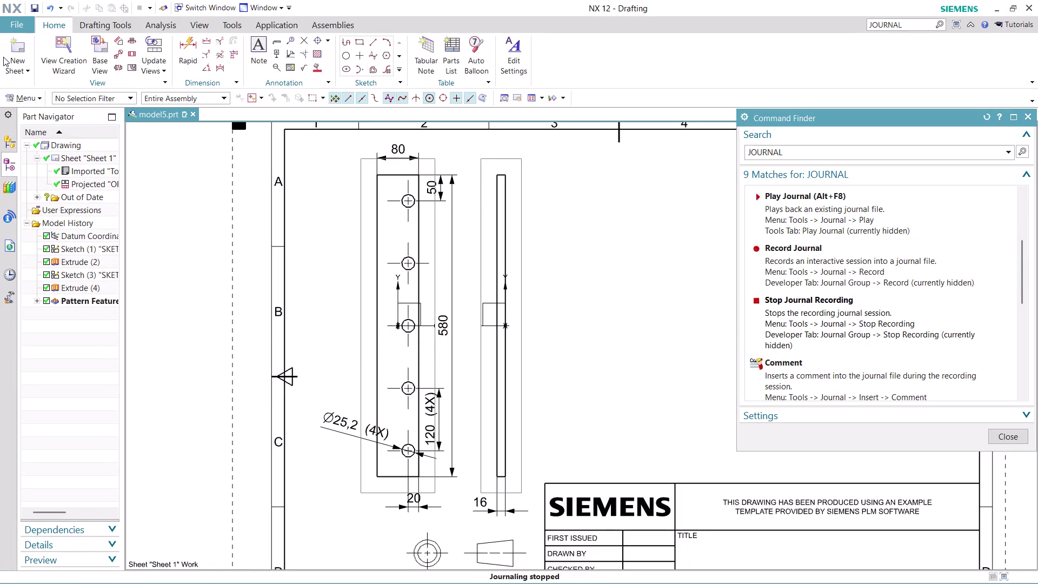
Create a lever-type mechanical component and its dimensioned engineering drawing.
Close the modified model5.prt part, confirming the Close File prompt.
click(194, 115)
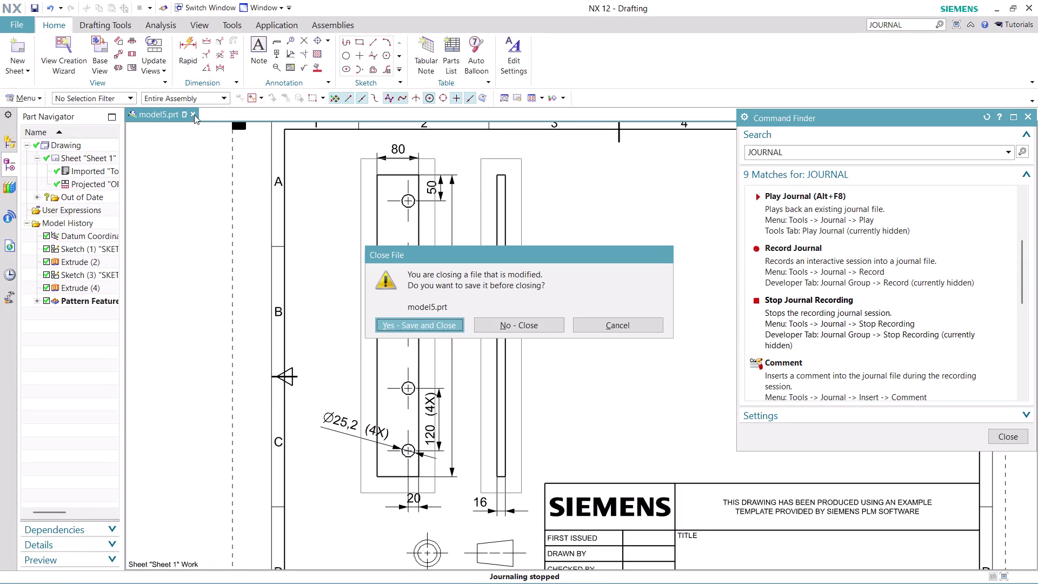
click(530, 325)
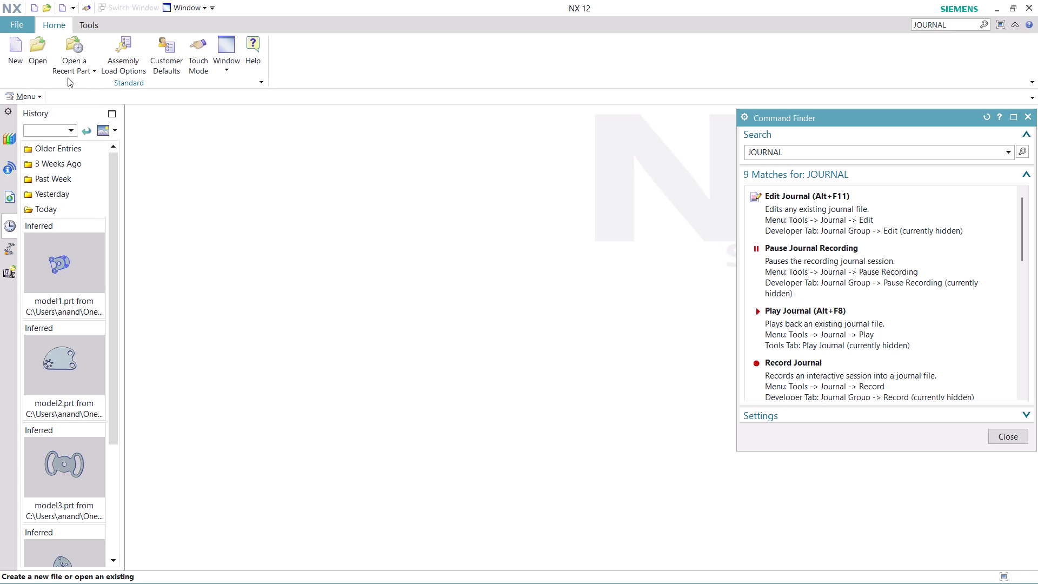
Create a new blank part from the Model template.
click(15, 49)
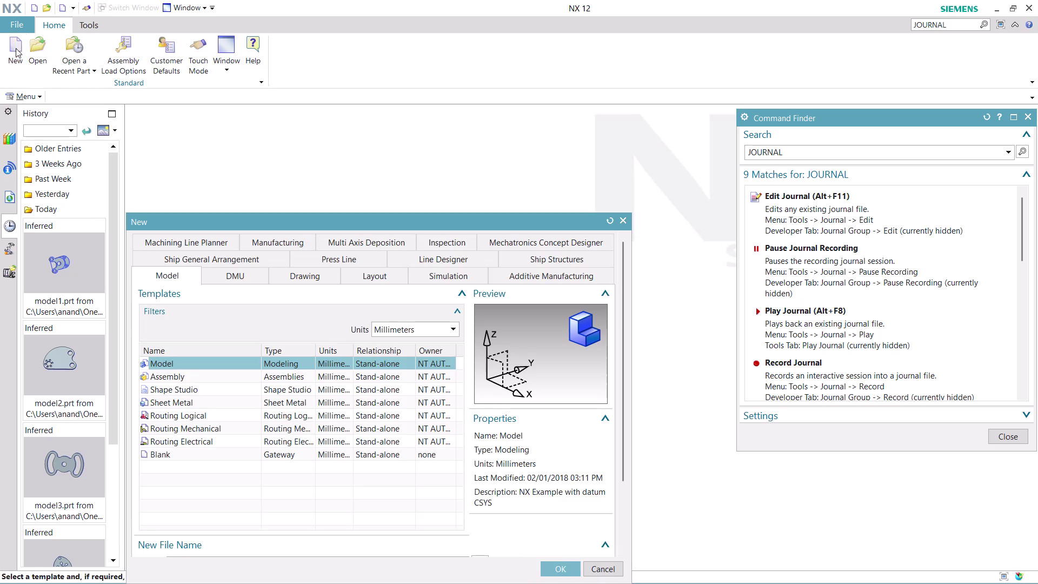
click(560, 564)
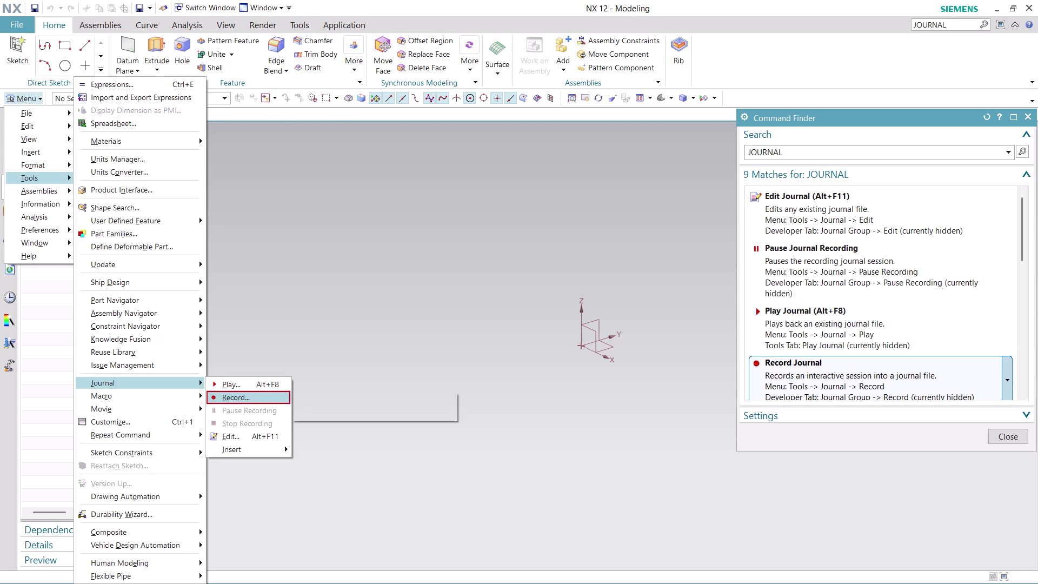
Record the session to a journal named 'MODEL 6' and close Command Finder.
scroll(down, 3)
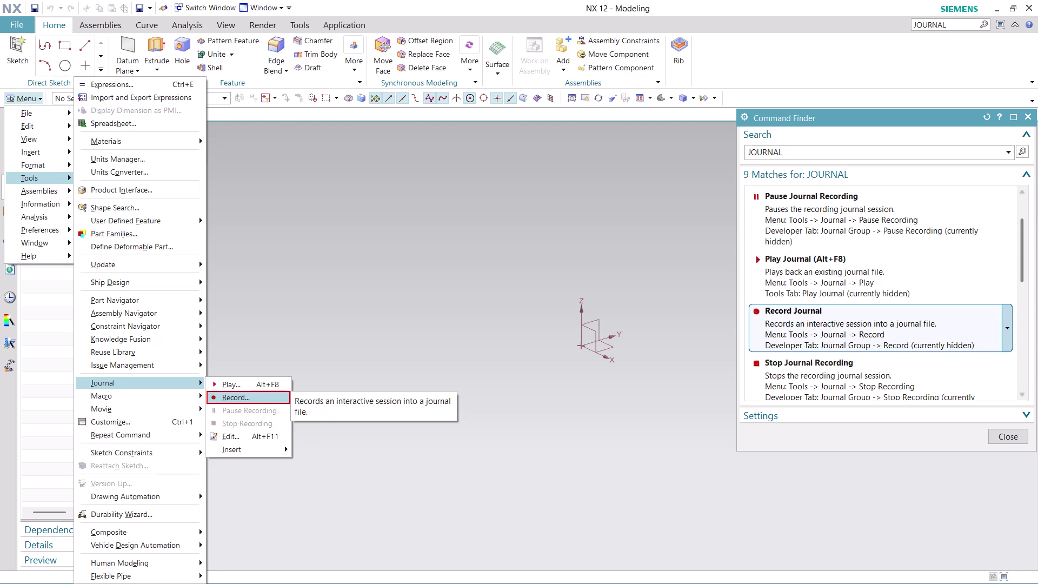
click(889, 331)
click(585, 346)
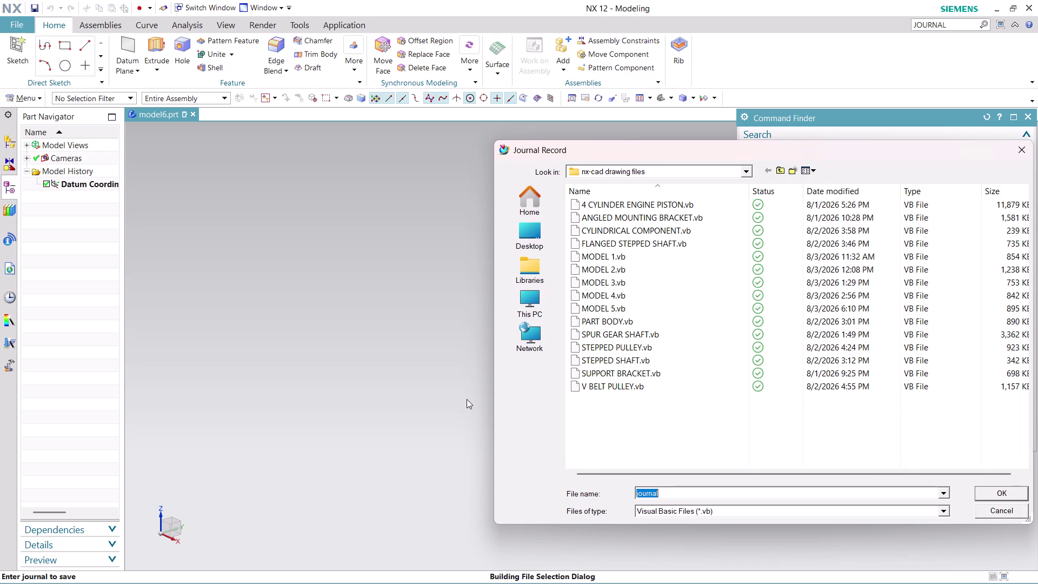
text(MODEL)
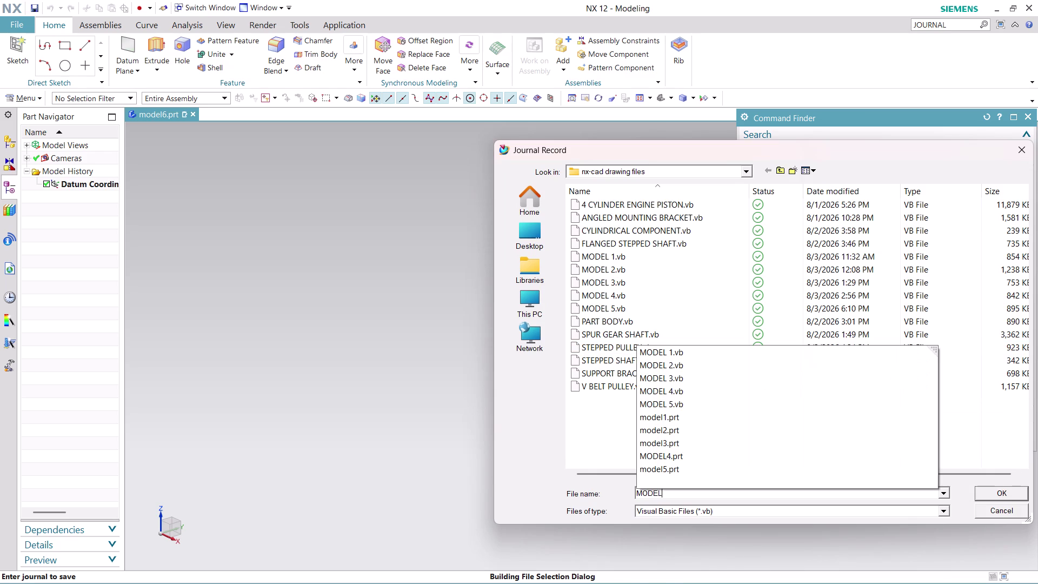
key(space)
key(6)
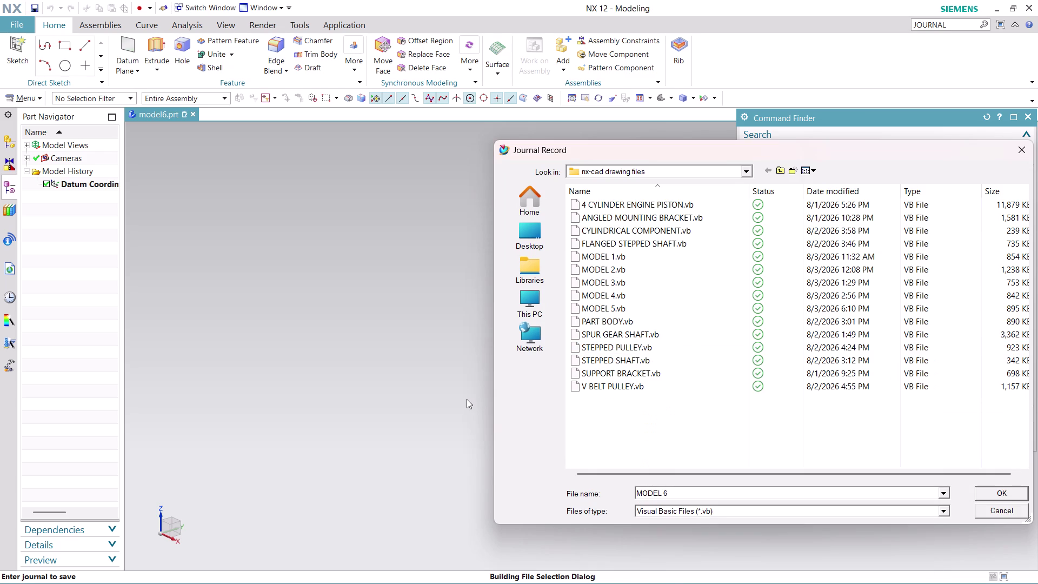
click(998, 489)
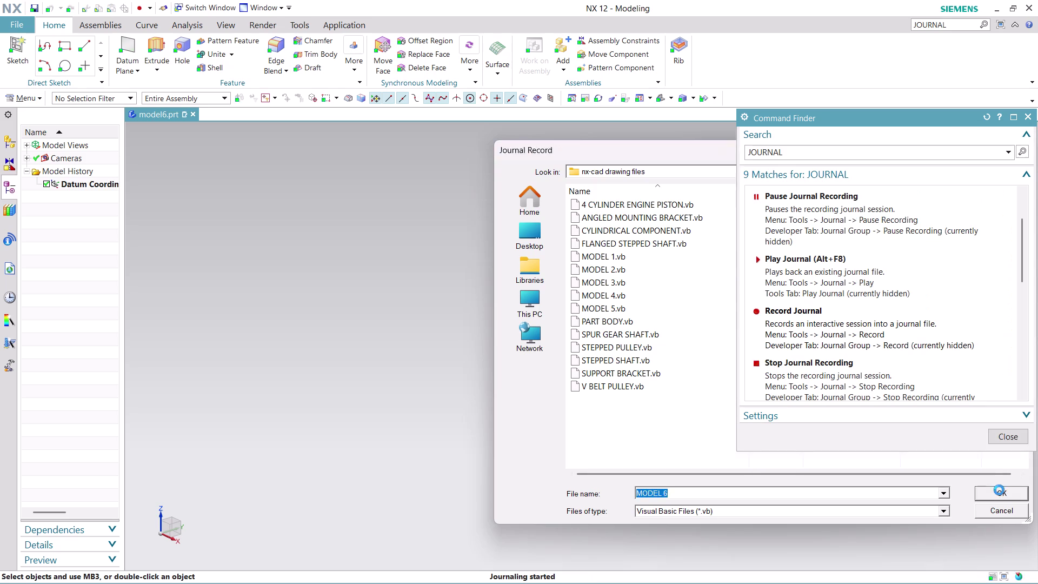
click(997, 433)
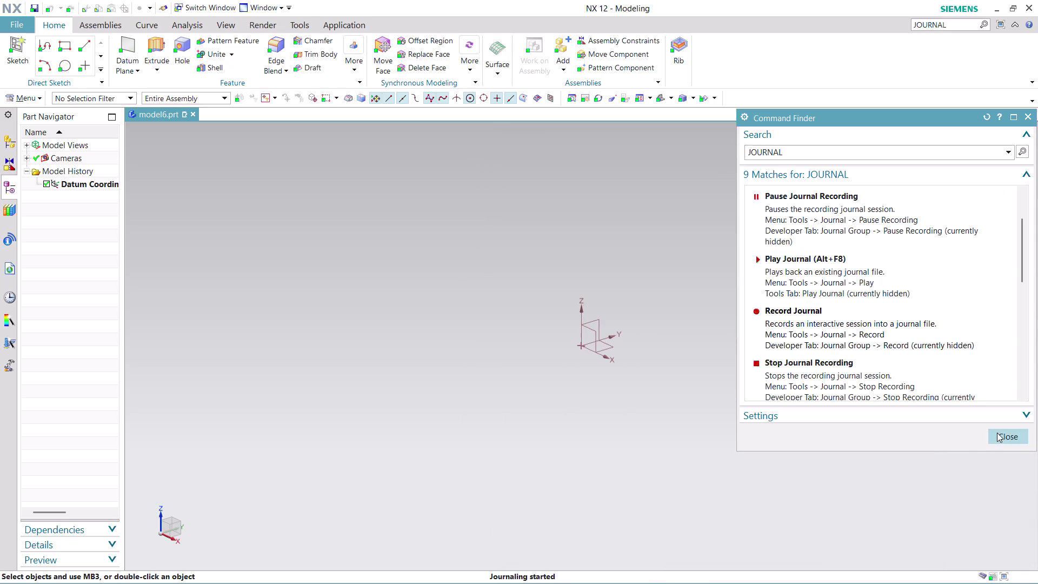
click(21, 98)
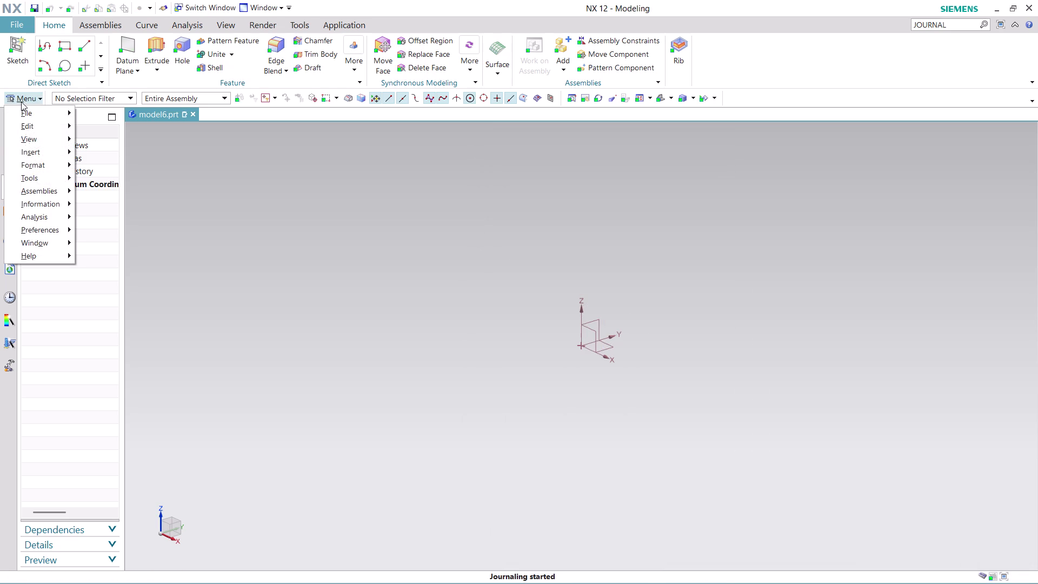
Place a sketch on the horizontal XY datum plane, Y-axis oriented, origin at 0, 0, 0.
click(127, 169)
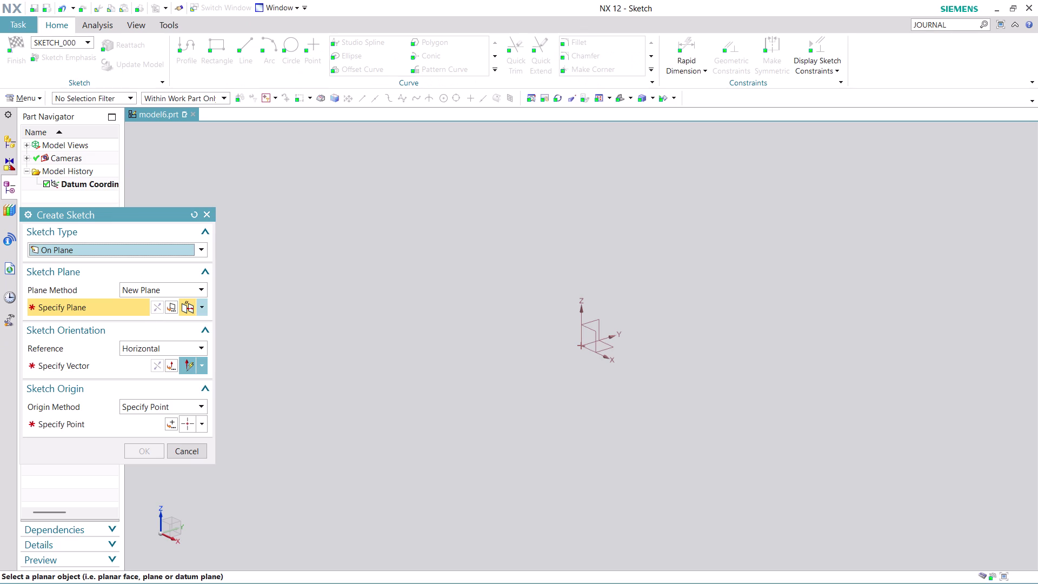
click(615, 347)
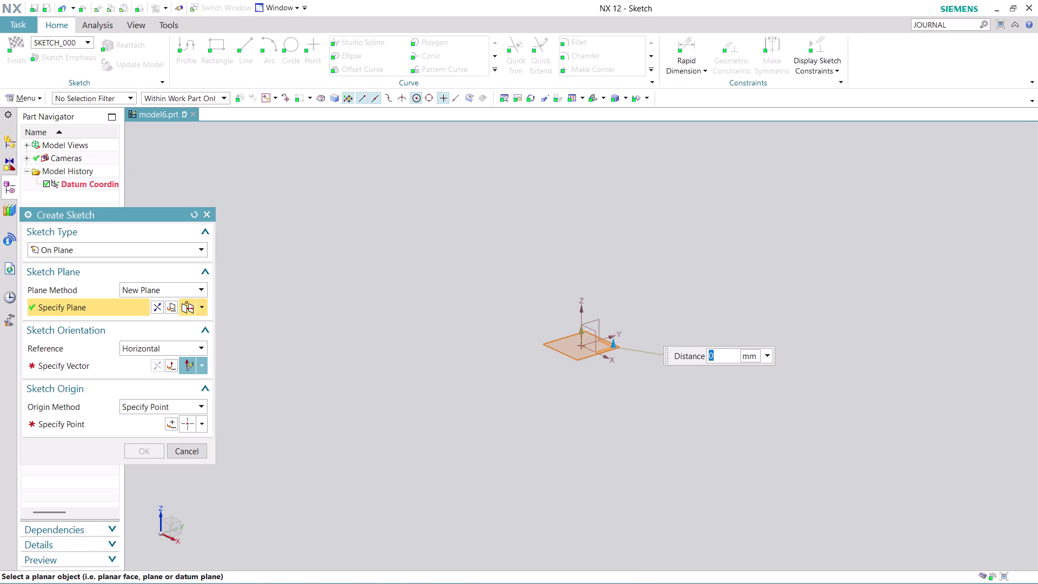
click(116, 371)
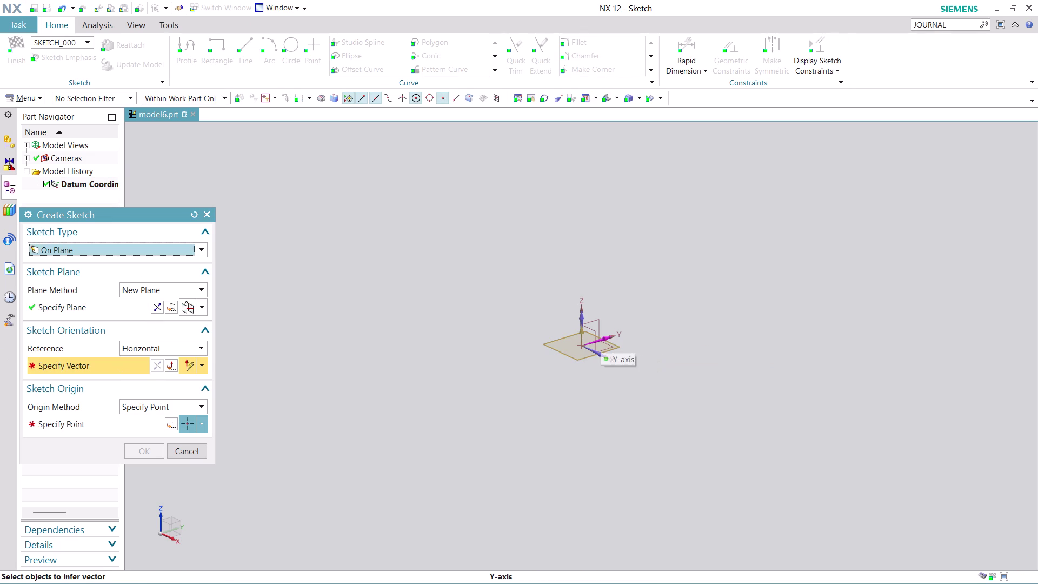
click(601, 338)
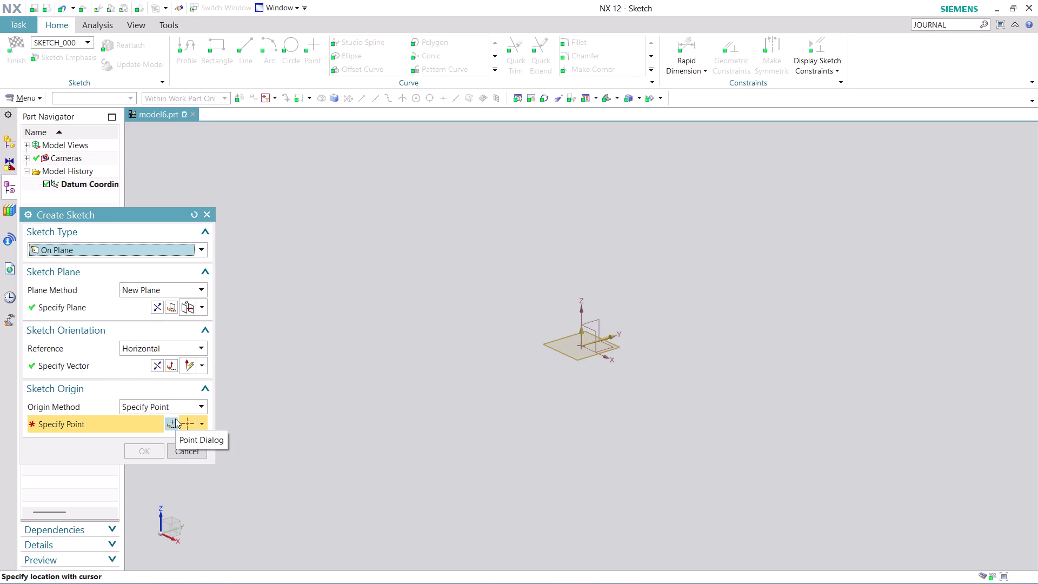
click(172, 423)
click(147, 436)
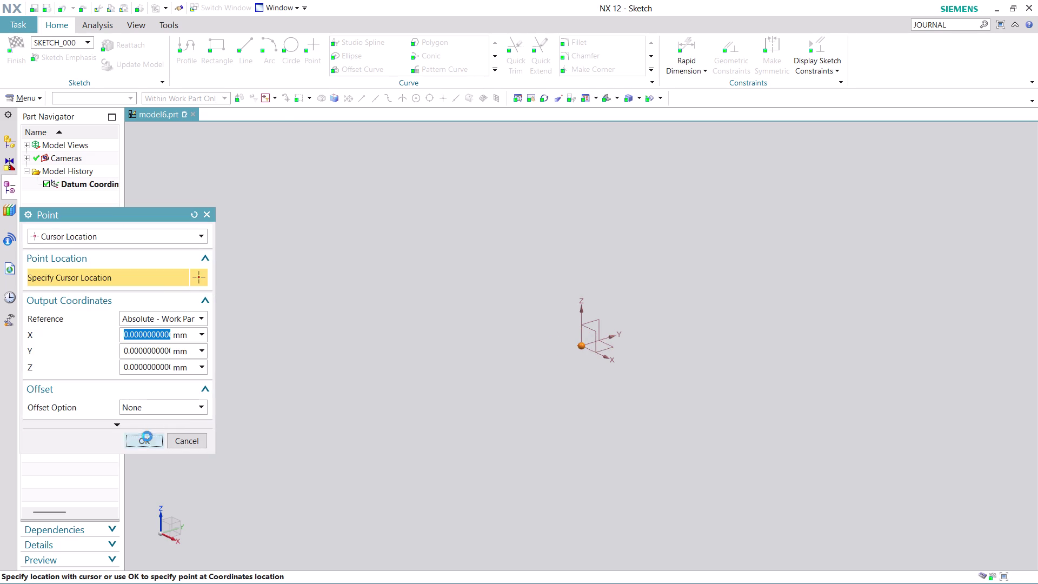
click(146, 449)
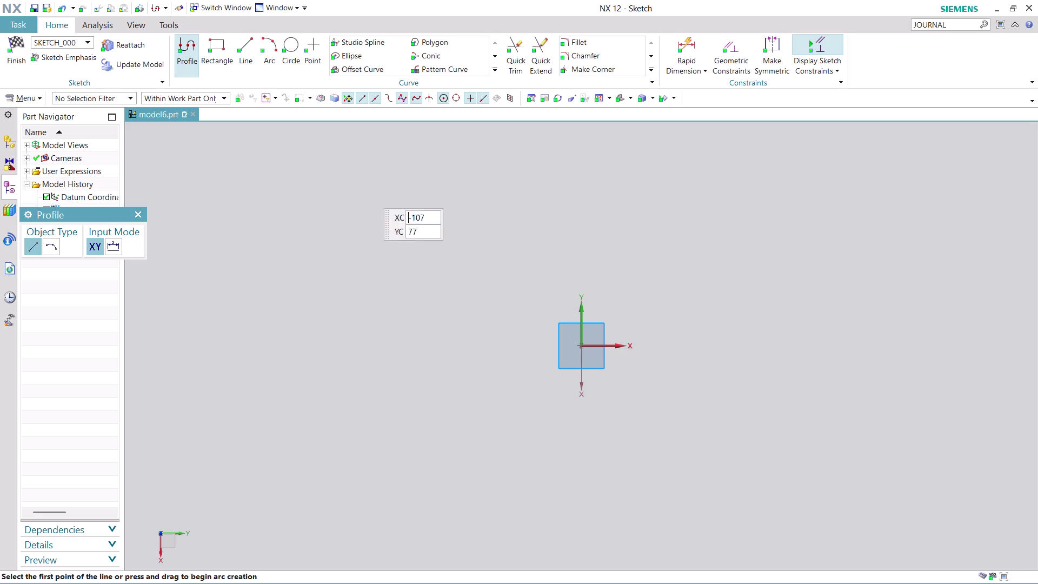
Draw a 60 mm diameter circle centred on the sketch origin.
click(292, 46)
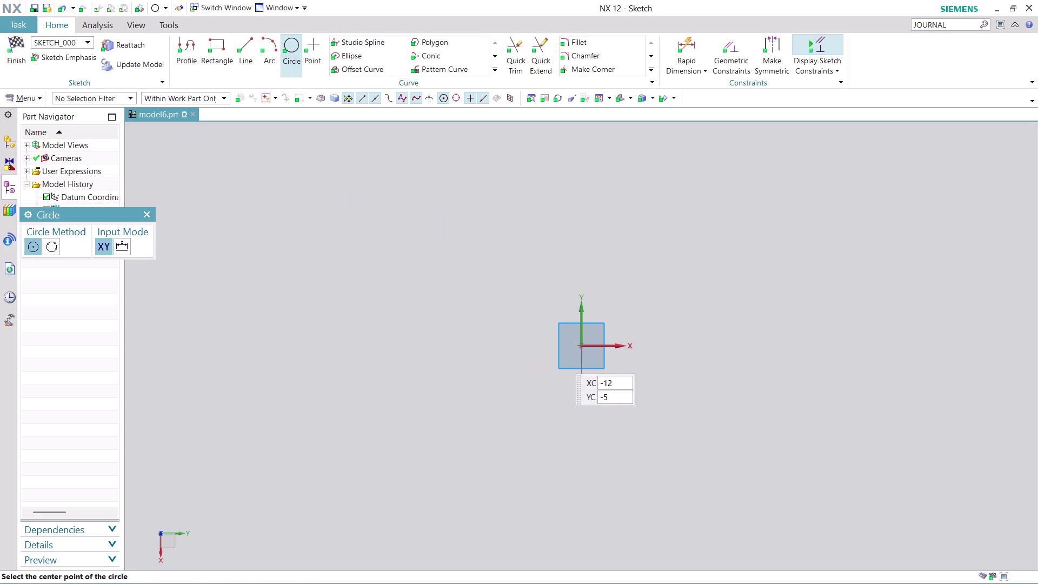
click(581, 344)
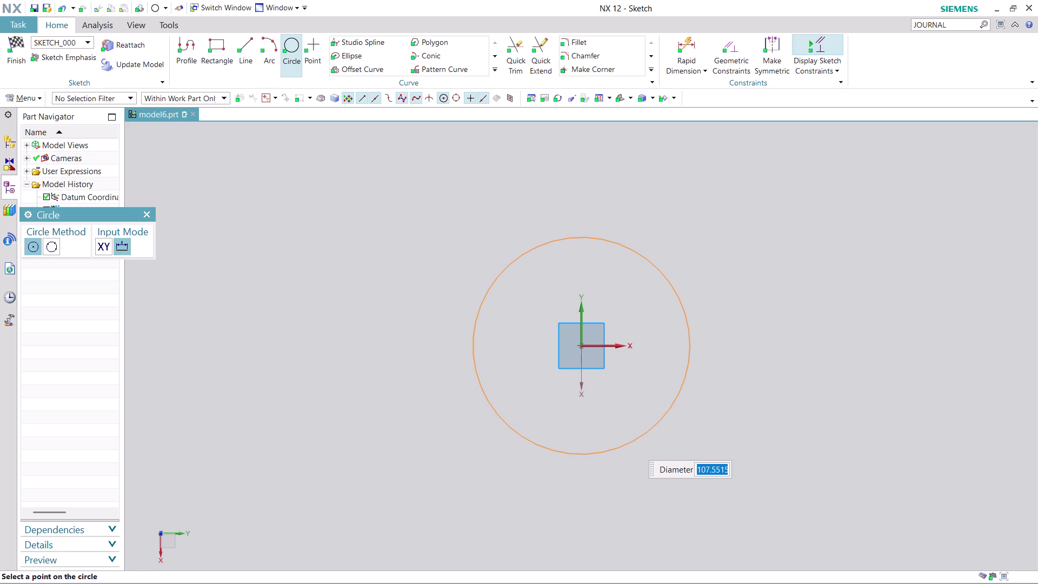
text(60)
key(Return)
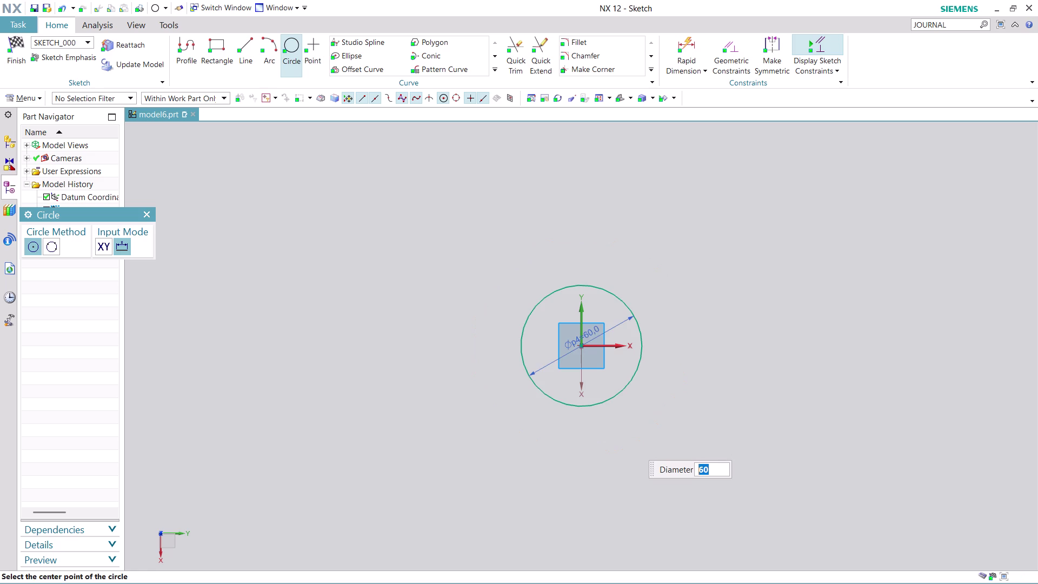
Add a concentric 30 mm diameter circle at the origin.
scroll(up, 3)
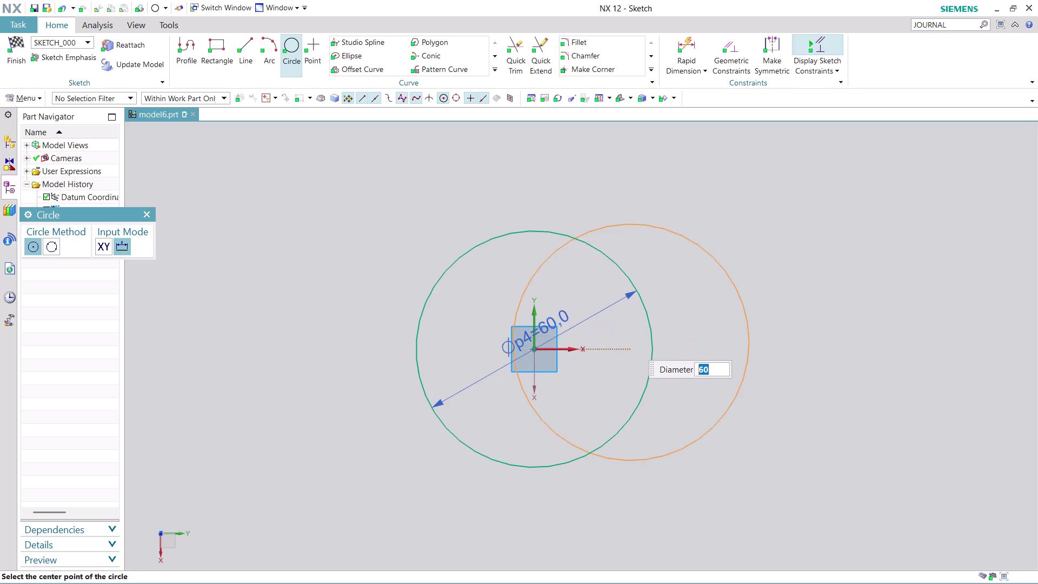
text(3)
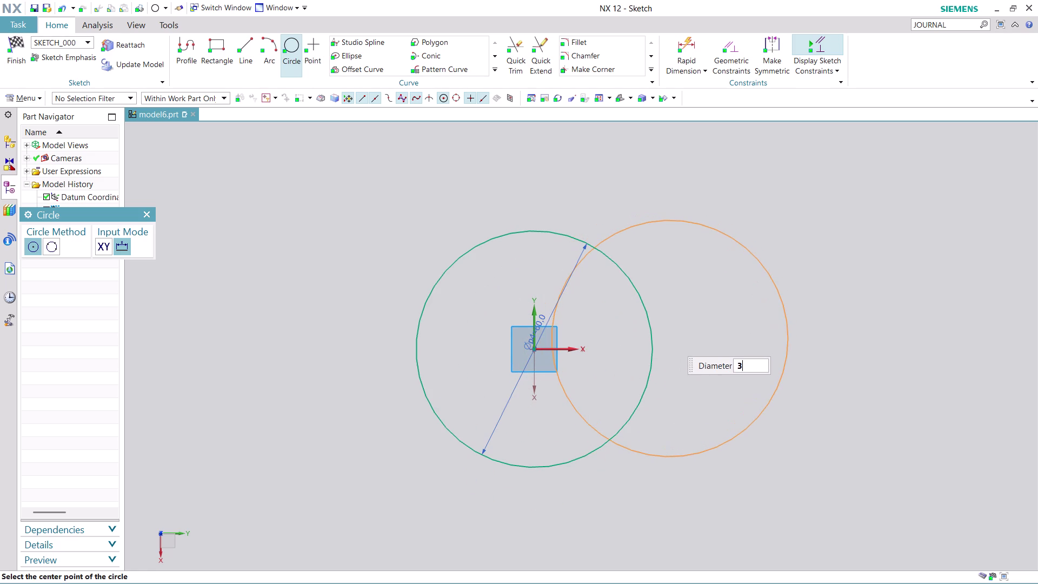
text(0)
key(Return)
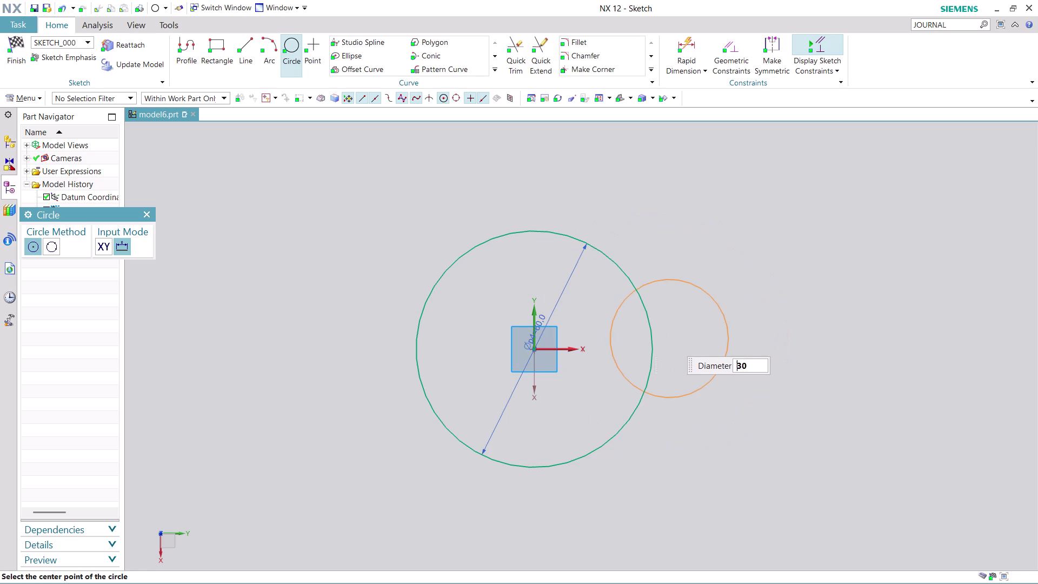
click(534, 350)
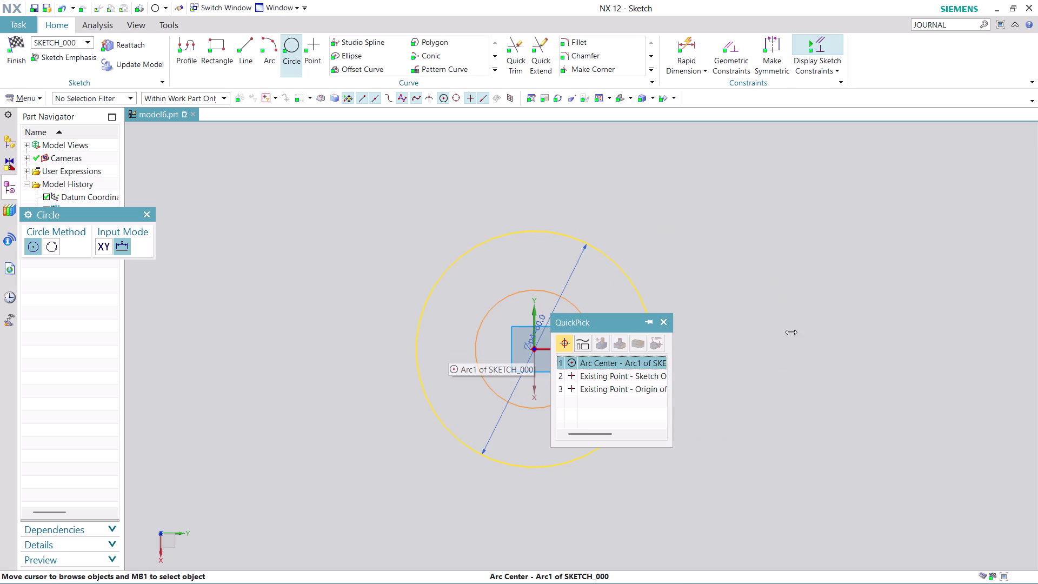
click(618, 361)
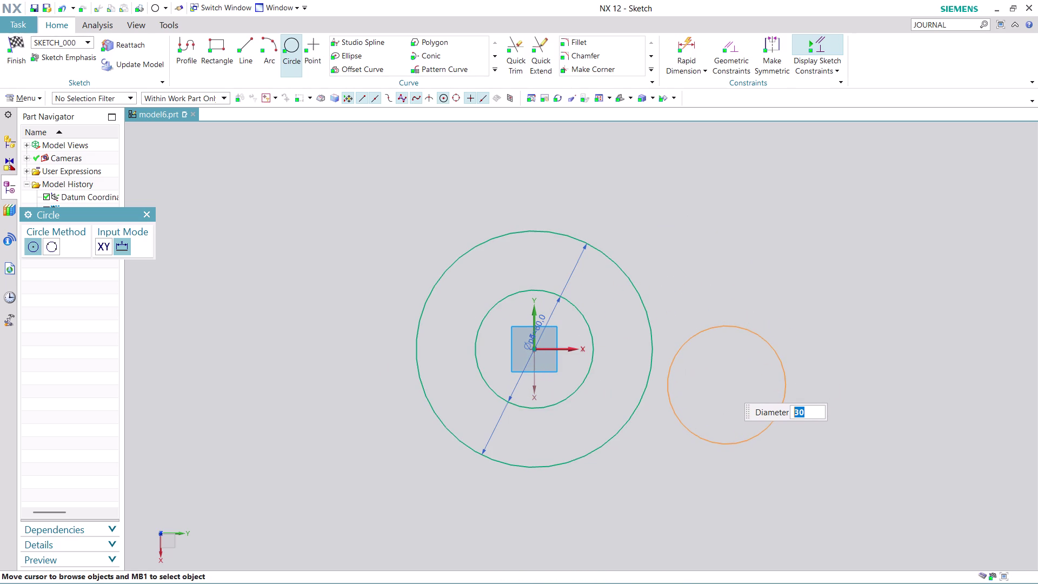
Exit the circle tool and finish the sketch.
key(grave)
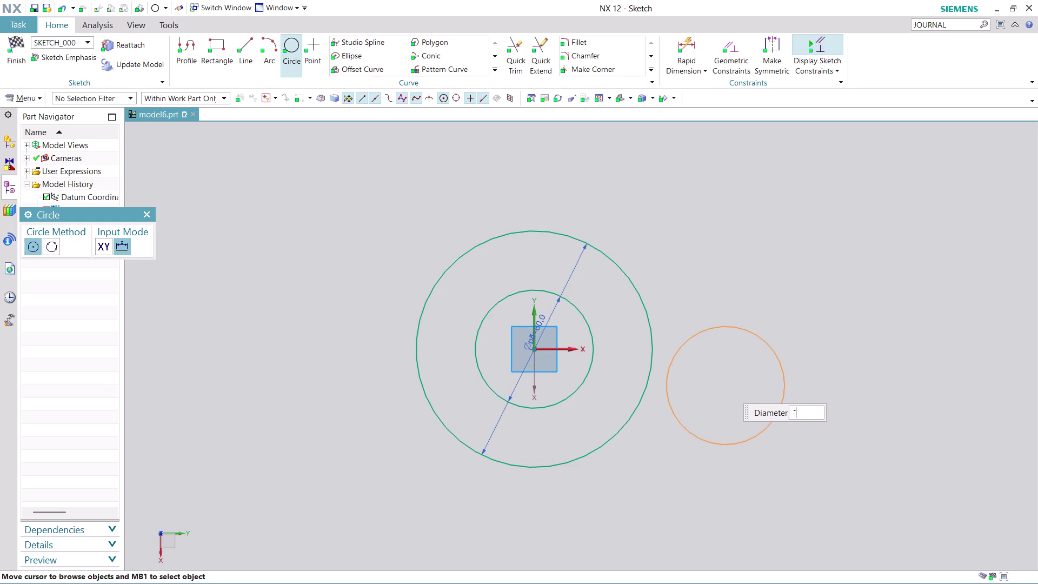
key(Escape)
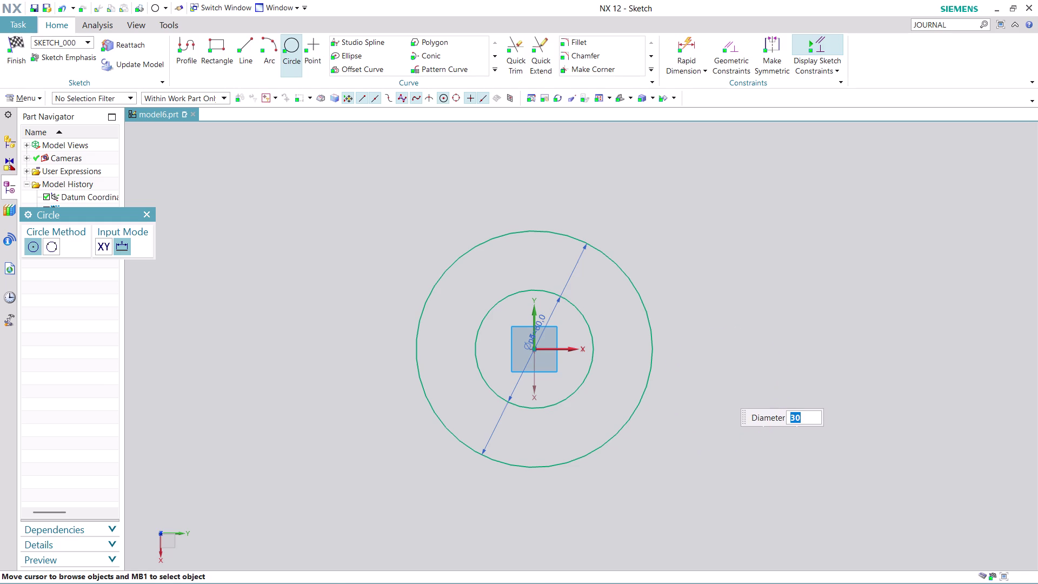
key(Escape)
key(Escape)
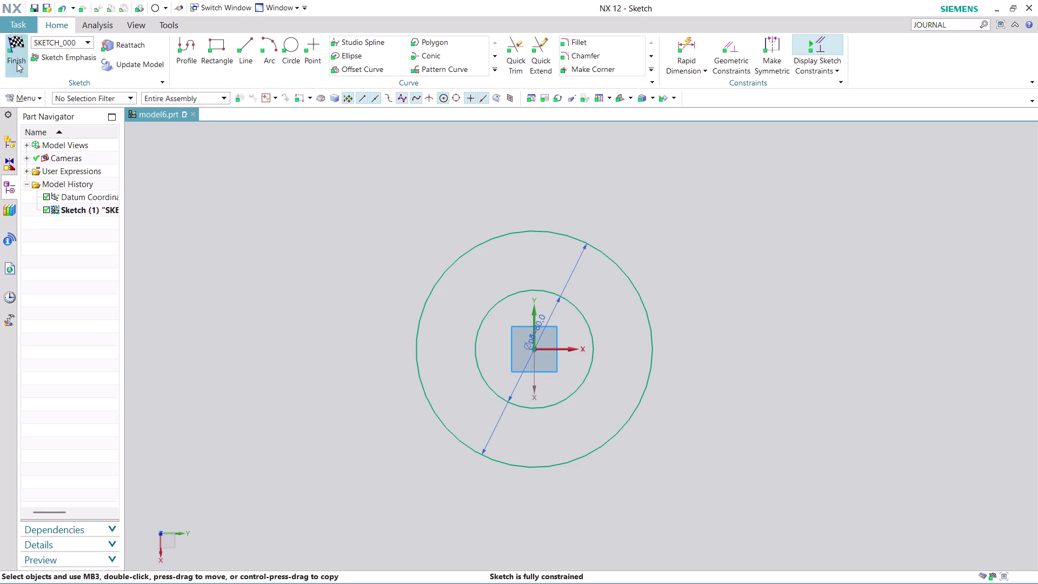
click(21, 55)
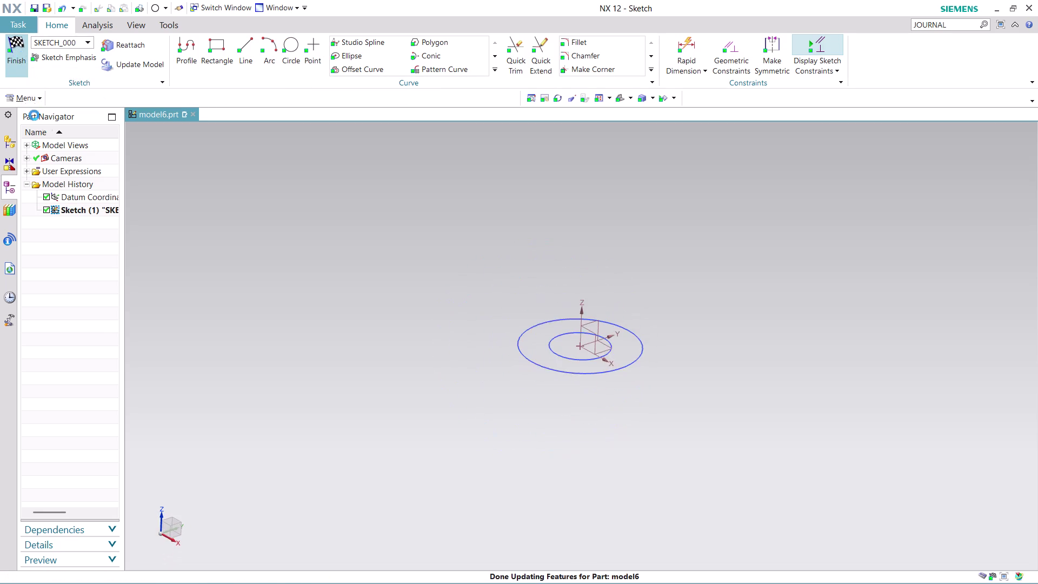
Extrude both circles with a symmetric 50 mm value and apply.
click(159, 37)
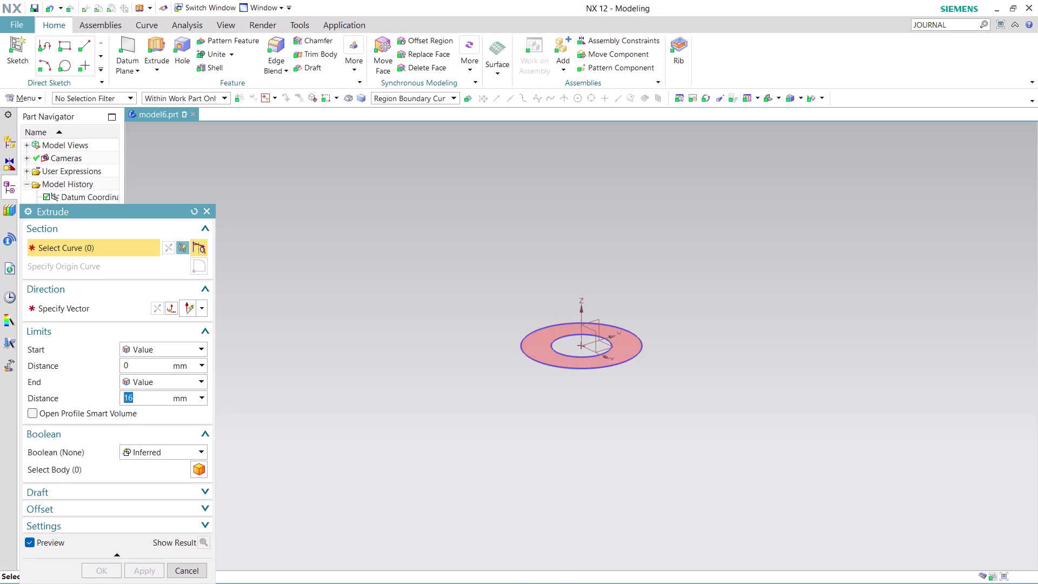
click(586, 364)
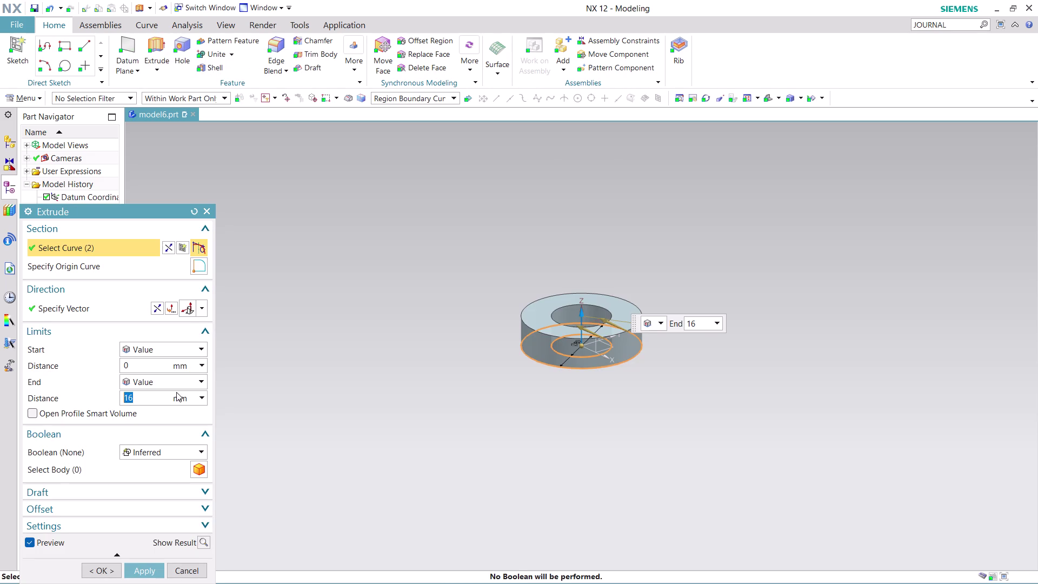
click(198, 381)
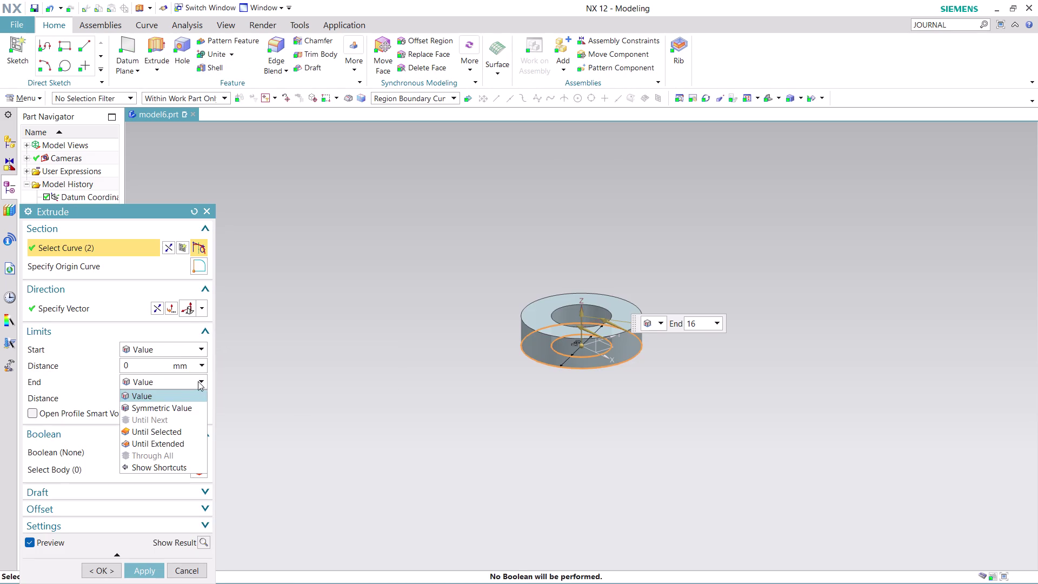
click(179, 405)
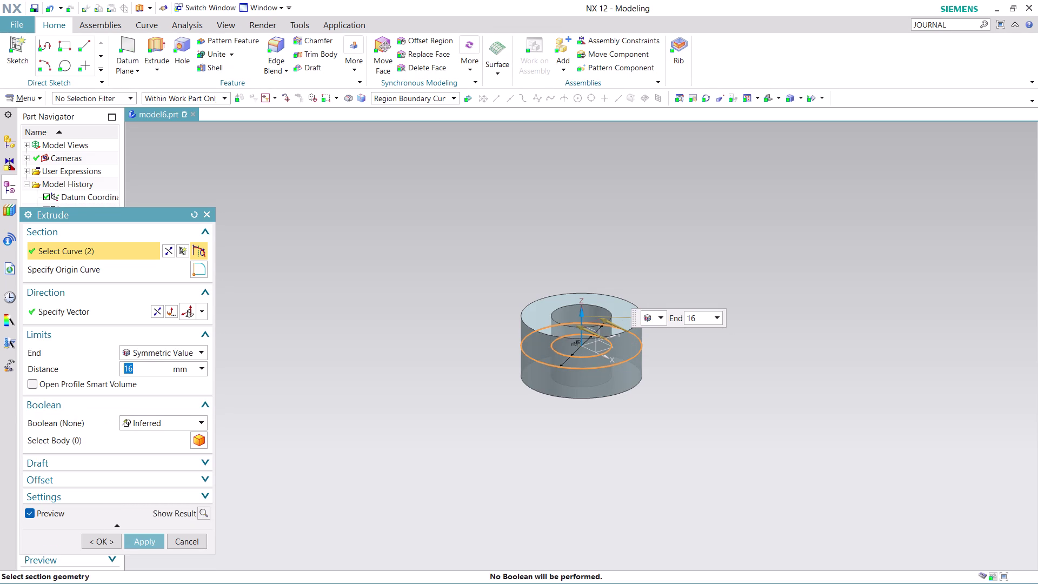
text(50)
click(150, 539)
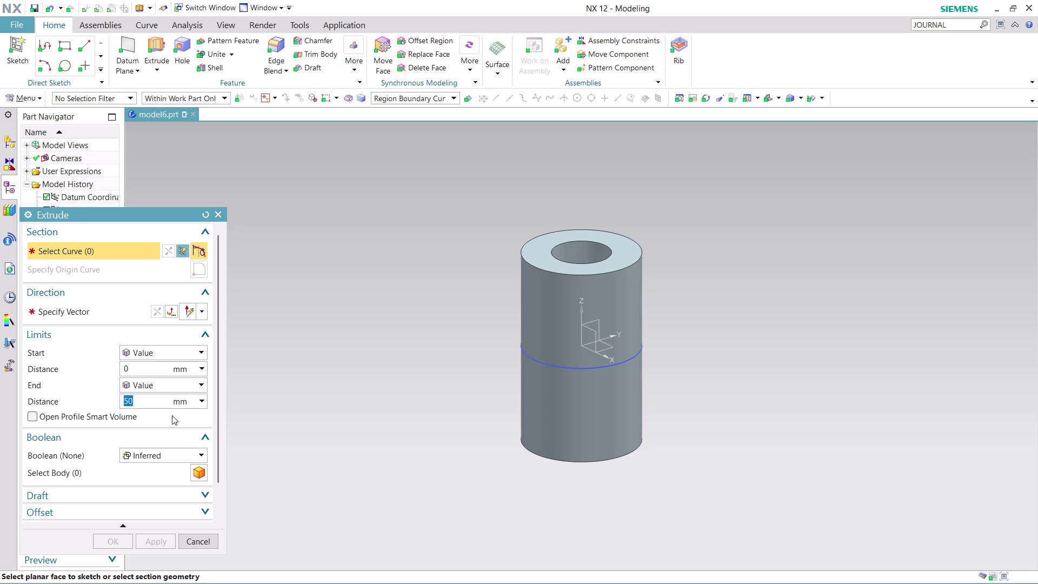
Set the extrusion end to a symmetric 25 mm value.
click(196, 382)
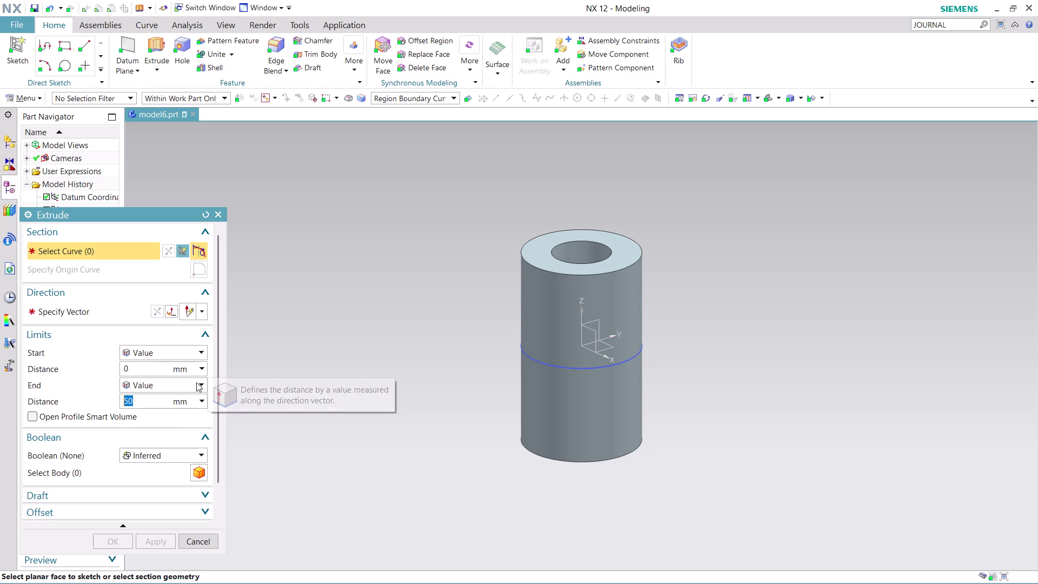
click(186, 411)
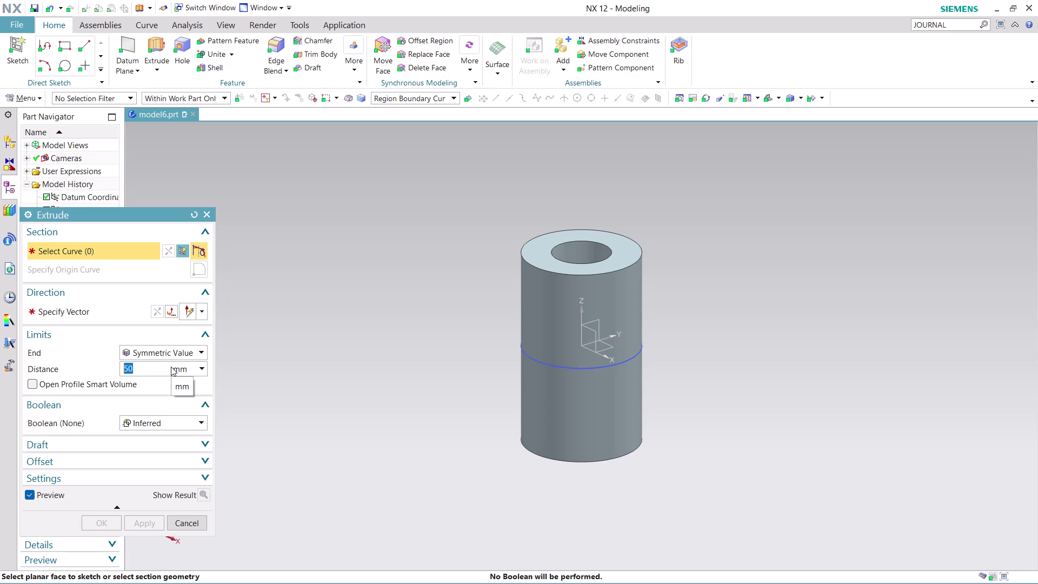
text(25)
click(570, 368)
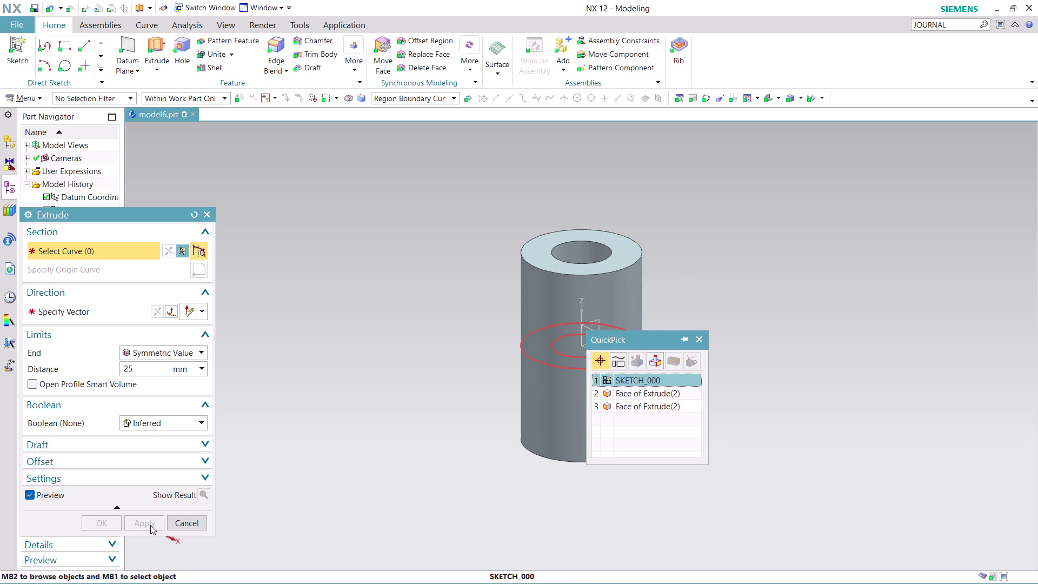
Reselect the sketch circles, cancel Extrude, and undo the 50 mm tube.
click(198, 518)
click(196, 523)
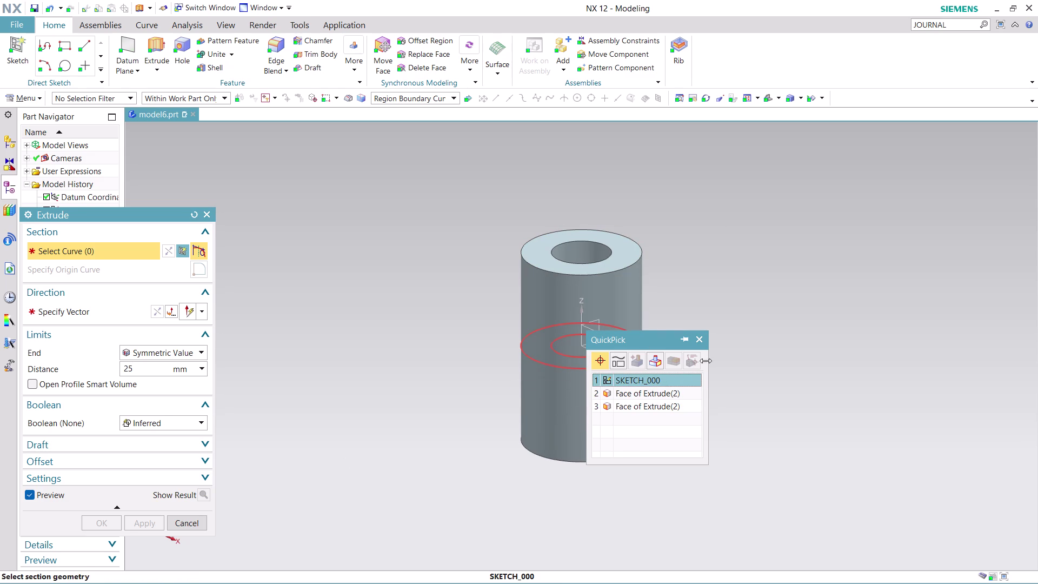
click(702, 339)
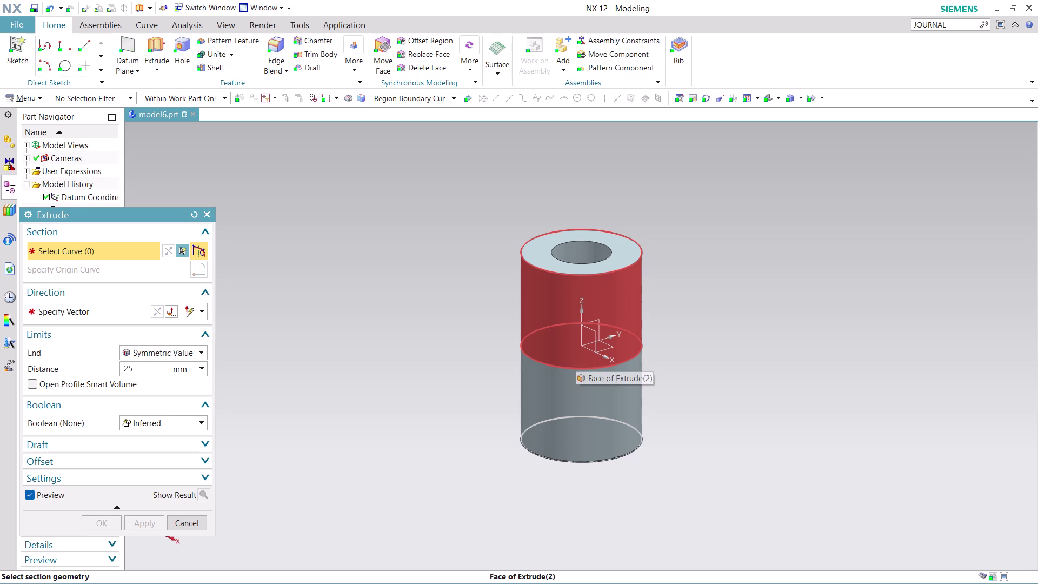
click(590, 267)
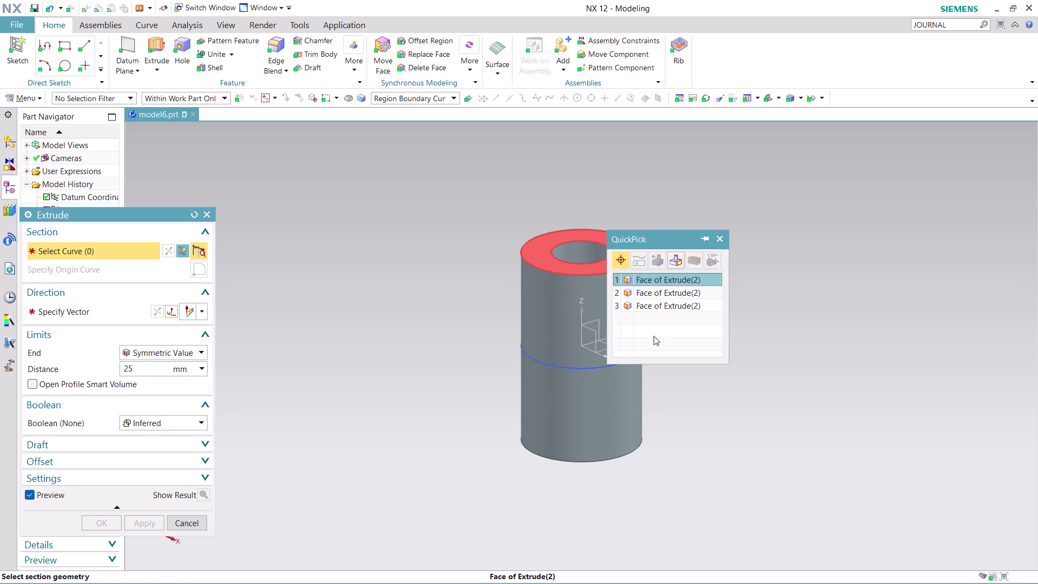
click(691, 275)
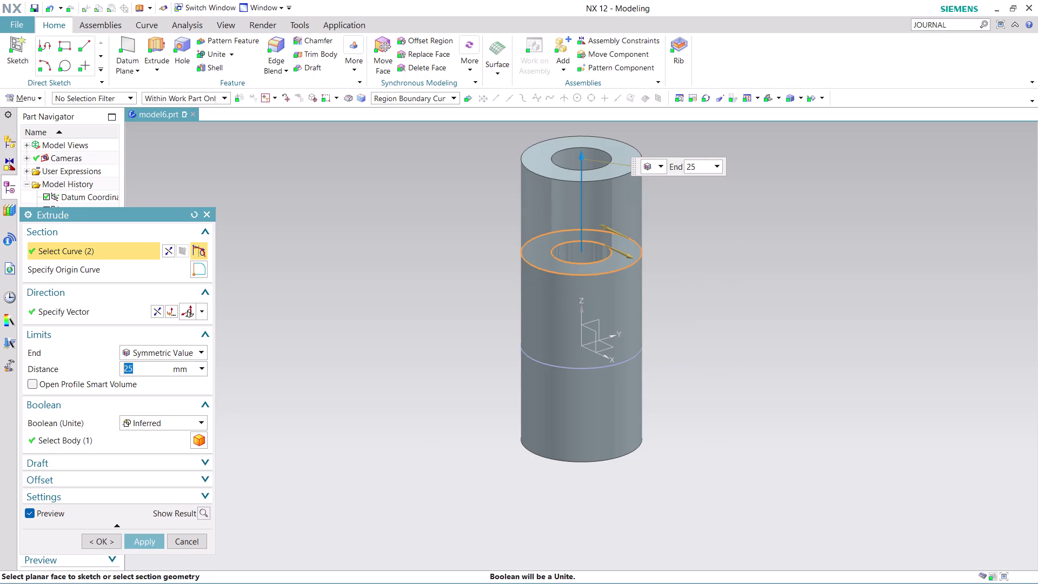
click(194, 540)
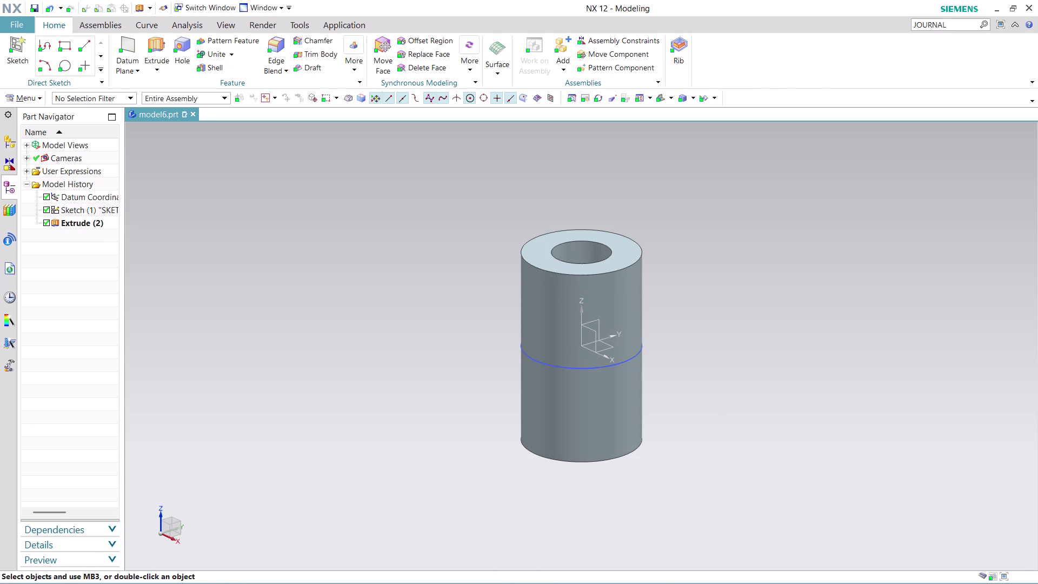
key(ctrl+z)
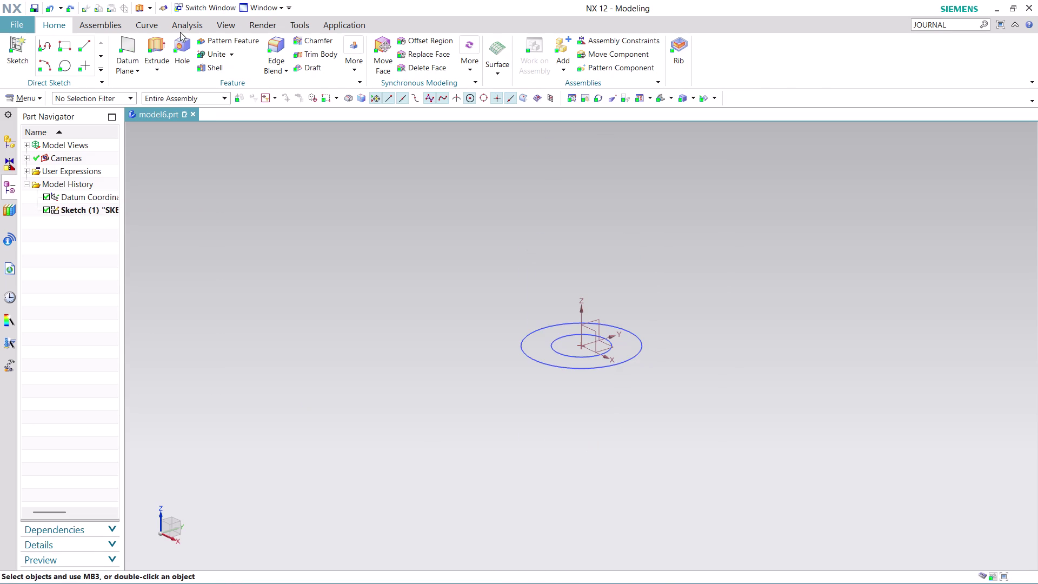
Extrude both circles with a symmetric 25 mm value, then close Extrude.
click(168, 51)
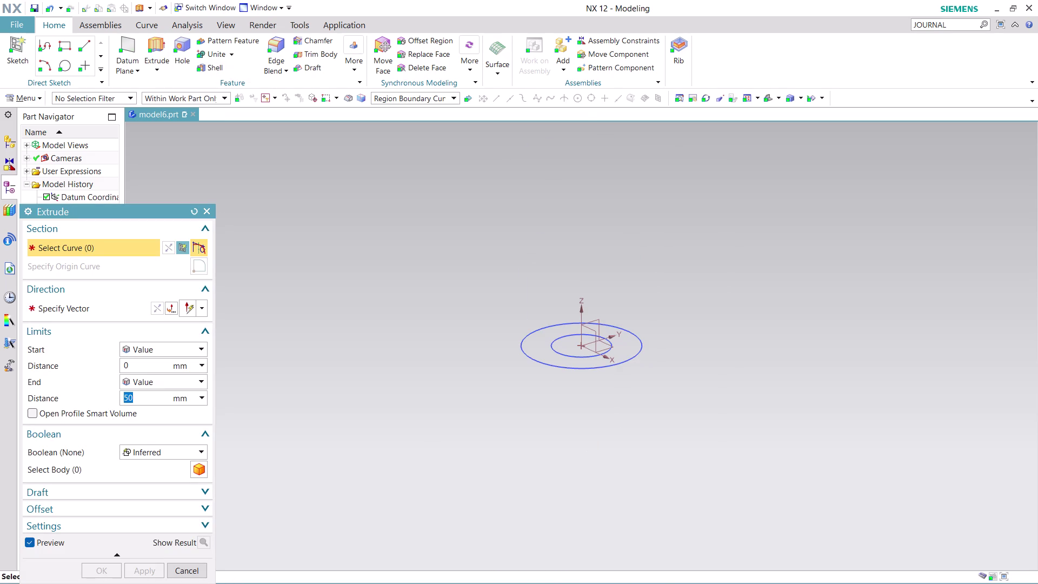
click(550, 360)
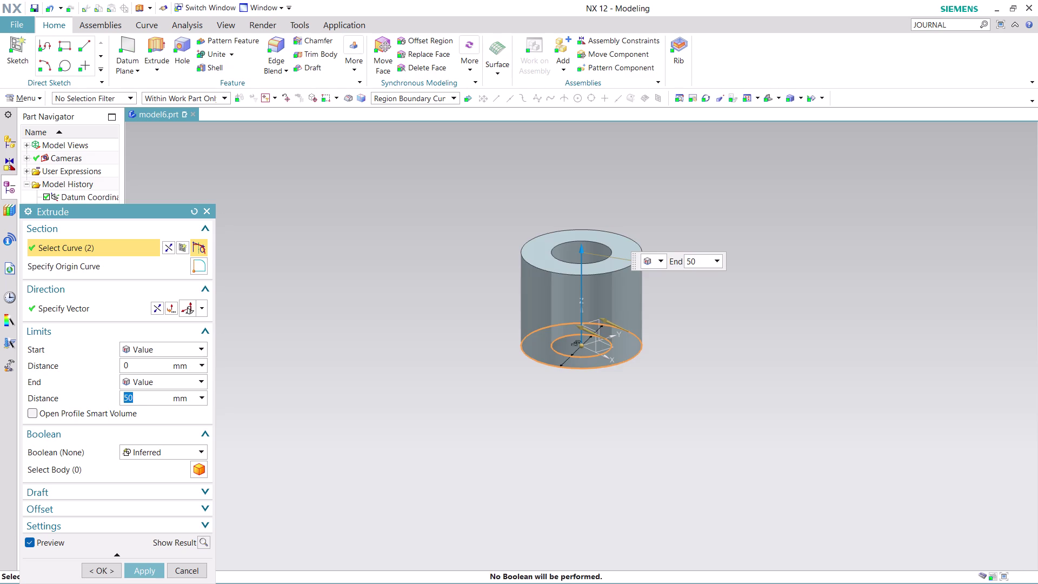
click(197, 381)
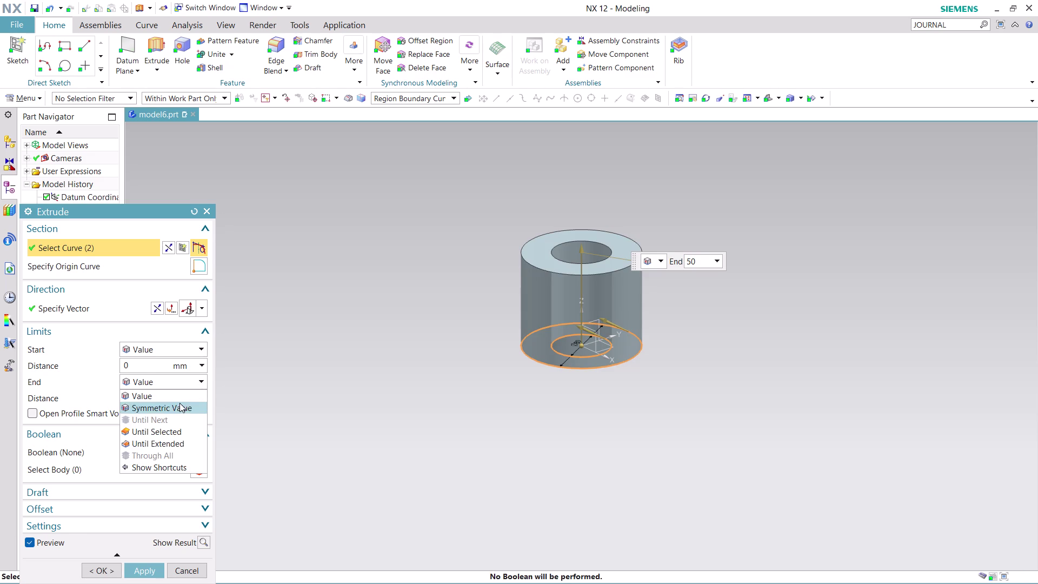
click(180, 403)
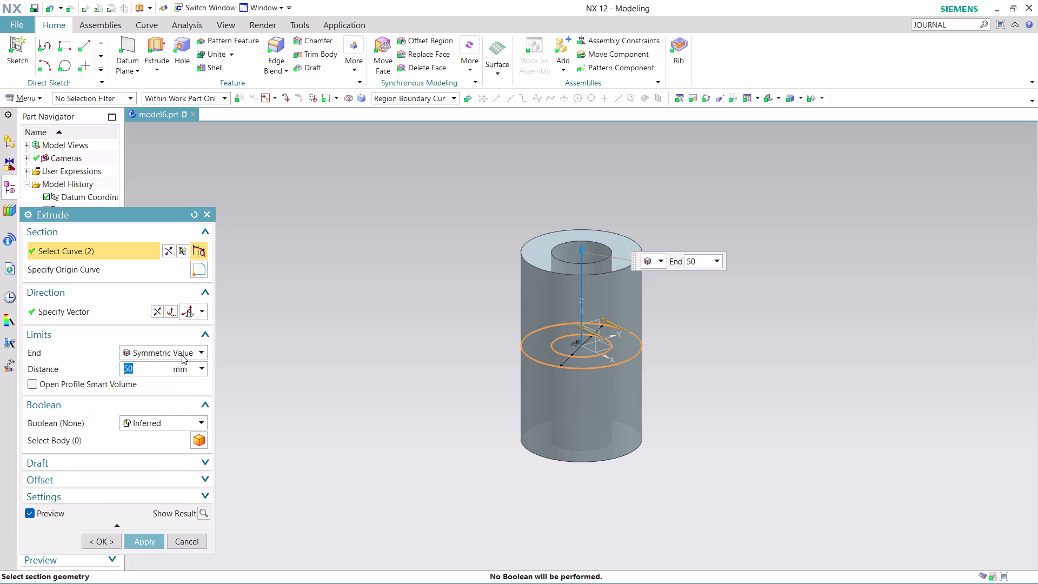
middle_drag(669, 230, 675, 259)
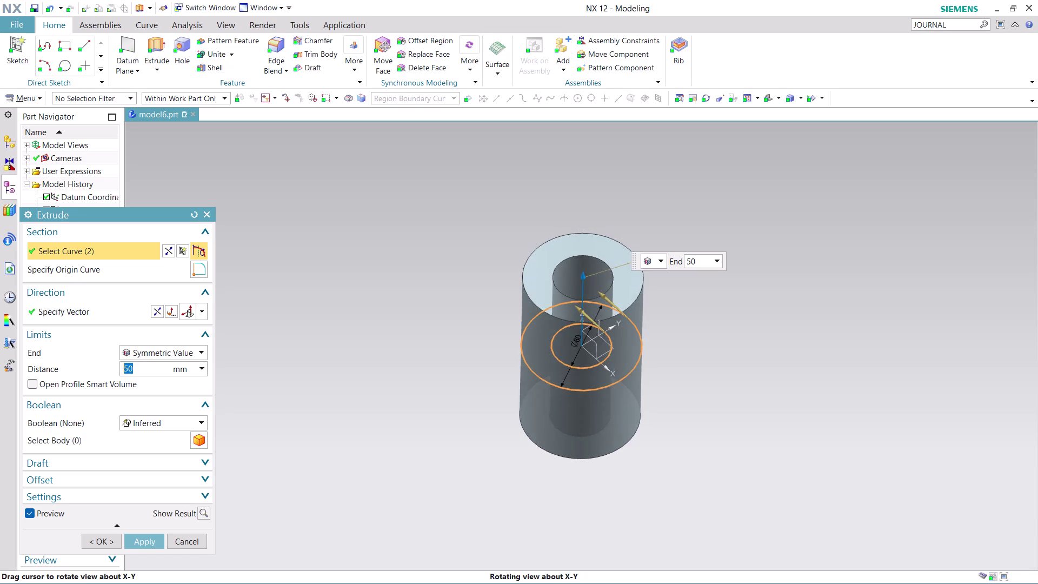
middle_drag(675, 259, 672, 237)
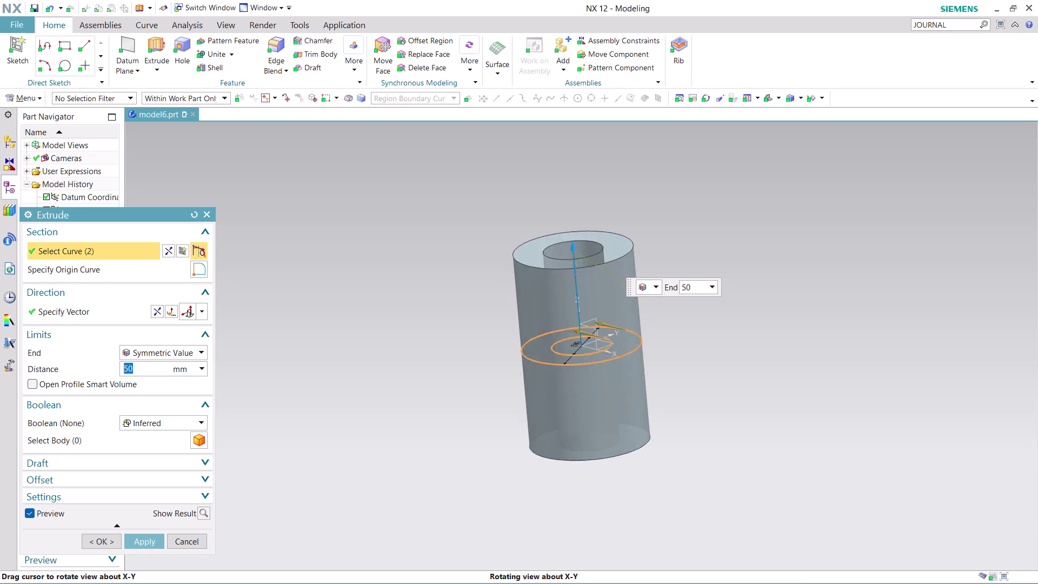
middle_drag(671, 237, 679, 223)
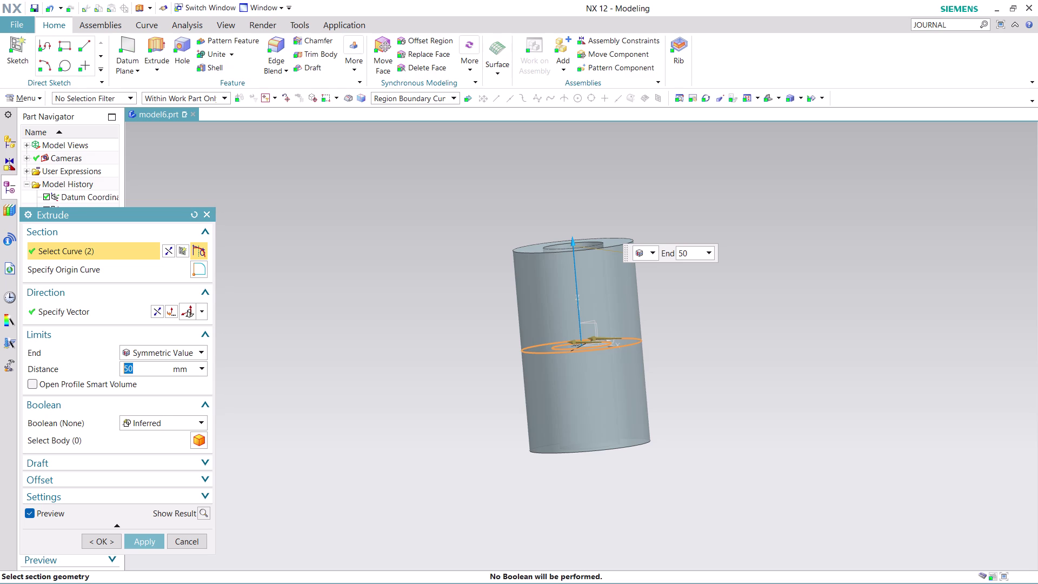
text(25)
click(148, 538)
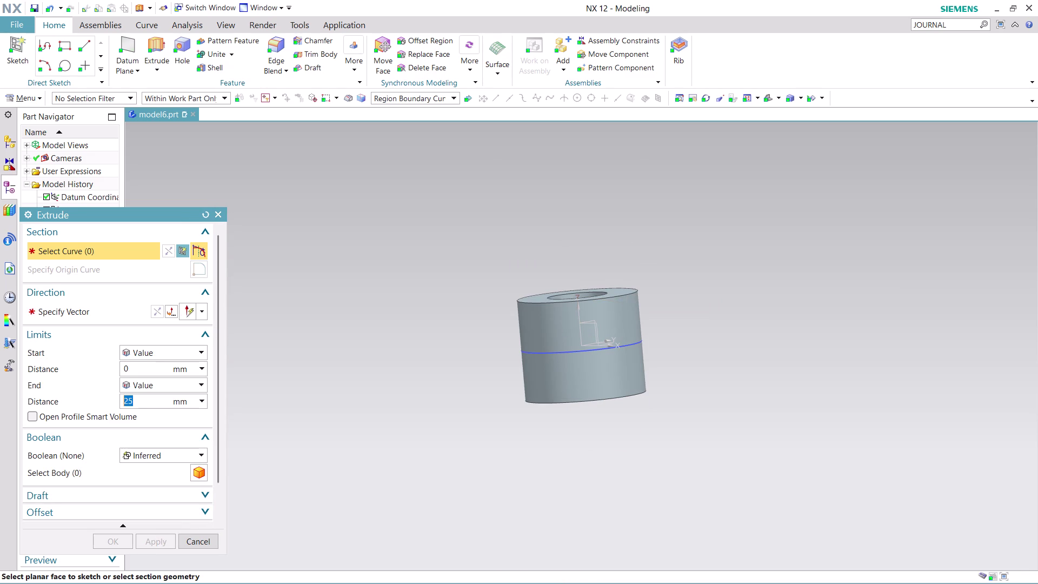
click(194, 541)
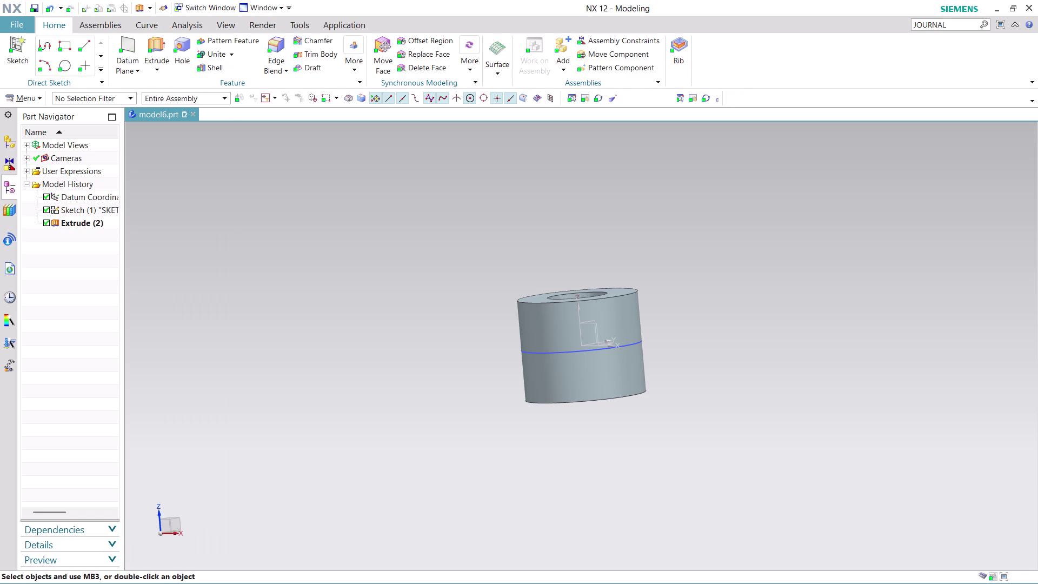
Zoom around the tube, pick then deselect the circle sketch, and open Menu.
scroll(up, 3)
scroll(down, 3)
scroll(down, 3)
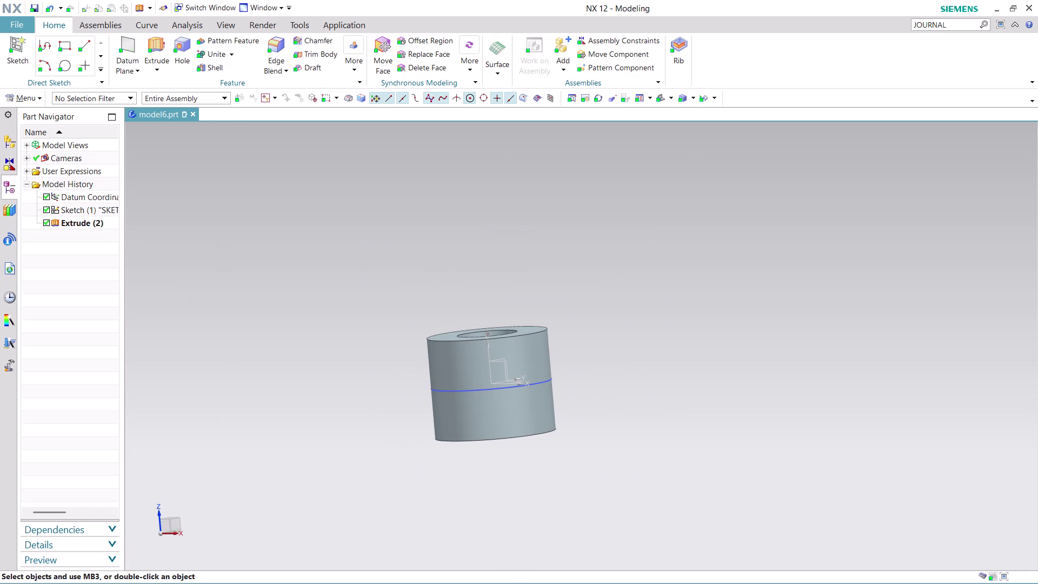
click(486, 389)
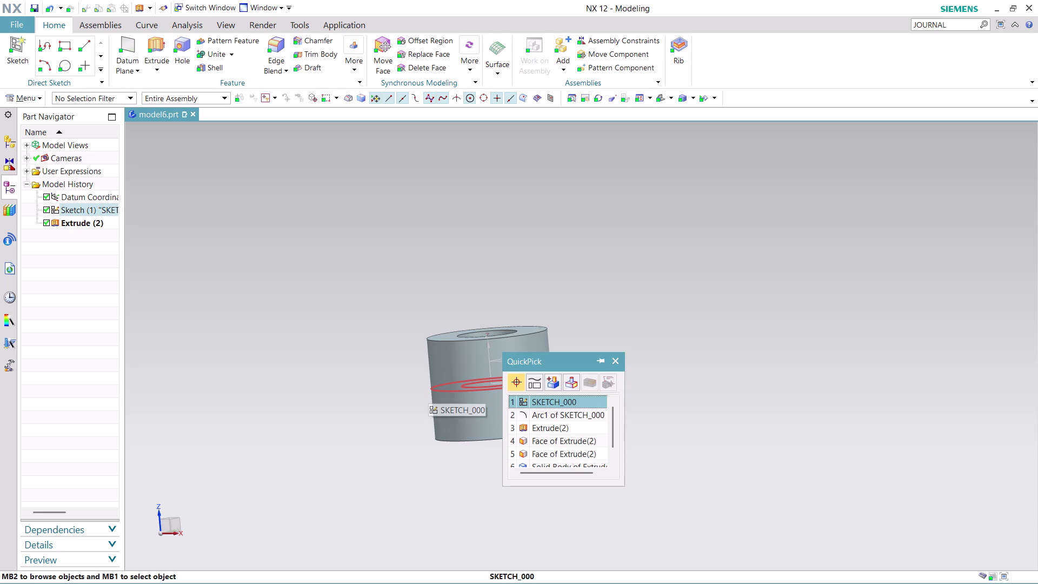
click(551, 402)
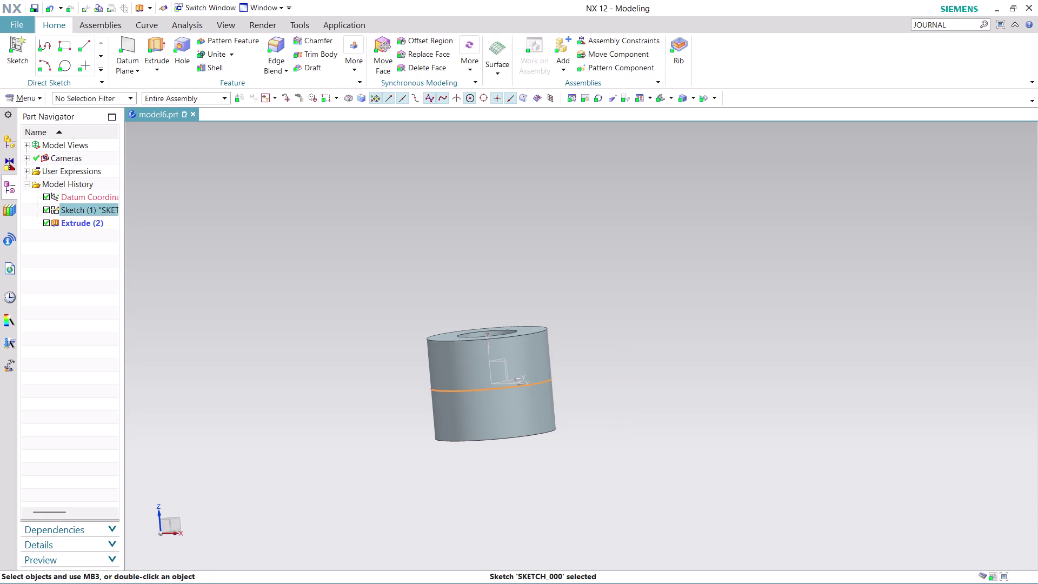
key(Escape)
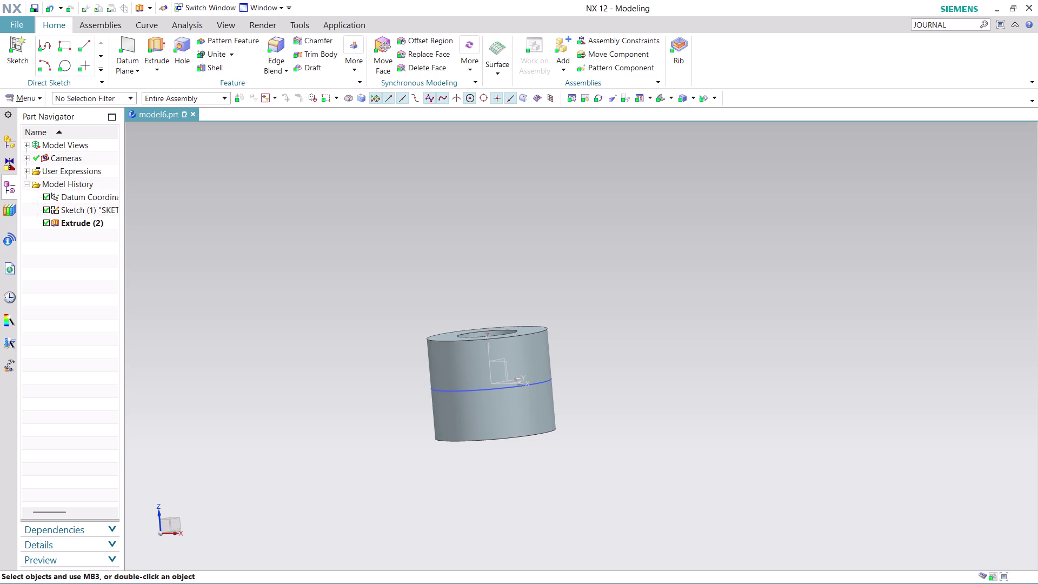
click(28, 93)
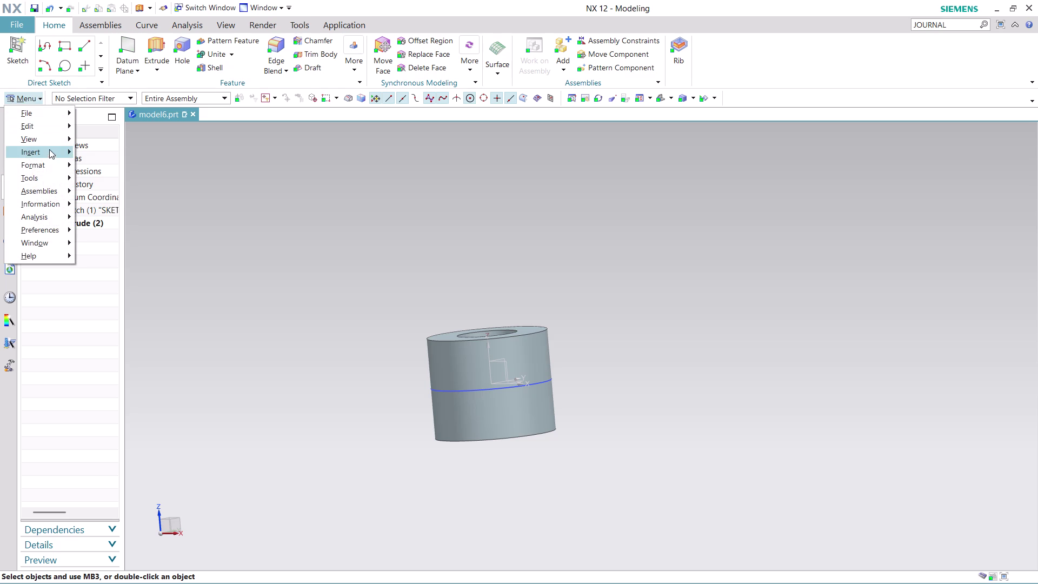
Create a sketch on the datum XY plane with Y-axis reference and origin 0, 0, 0.
click(124, 166)
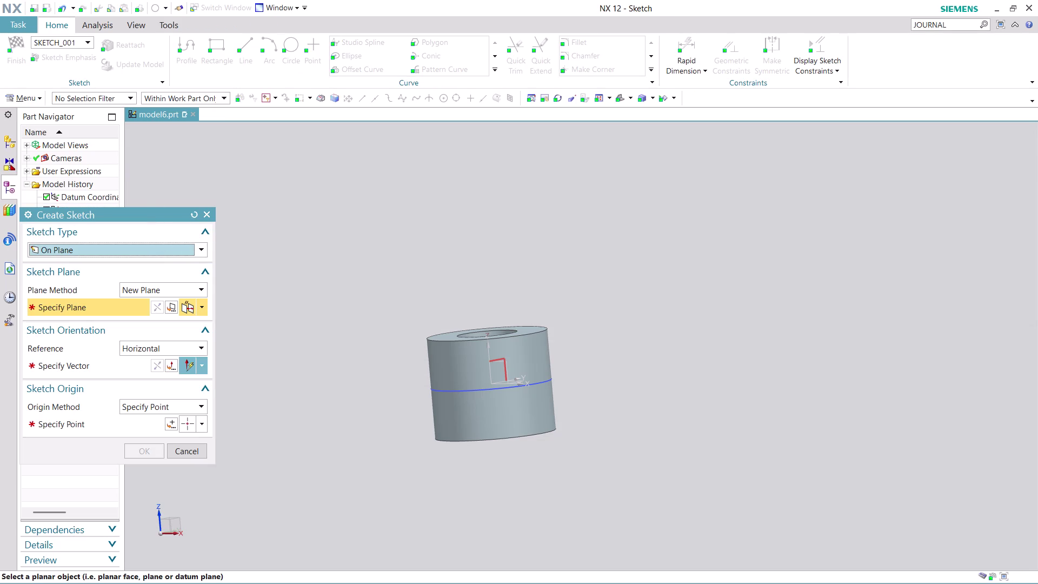
middle_drag(592, 359, 596, 373)
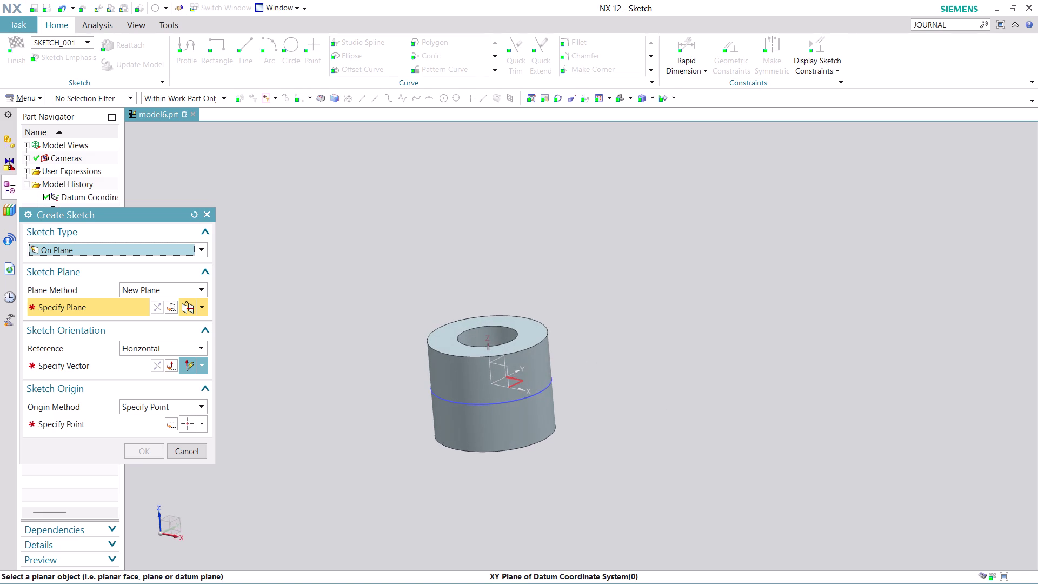
click(519, 381)
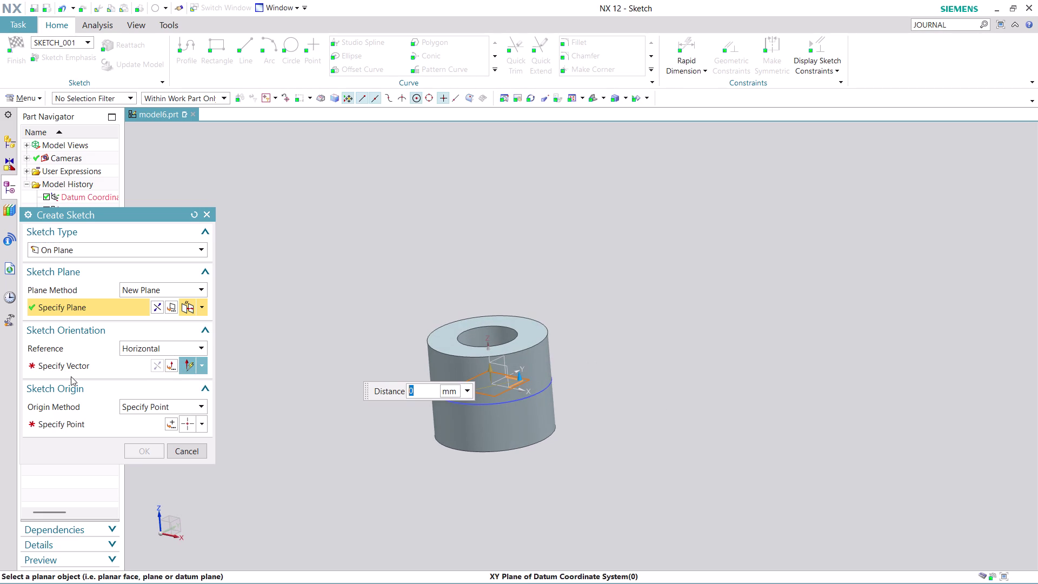
click(84, 362)
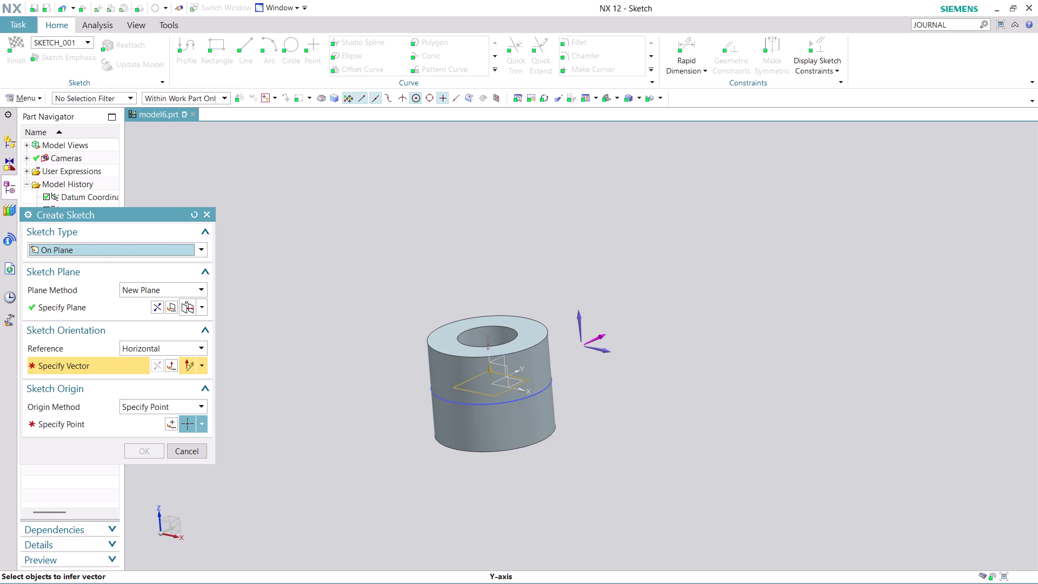
click(603, 336)
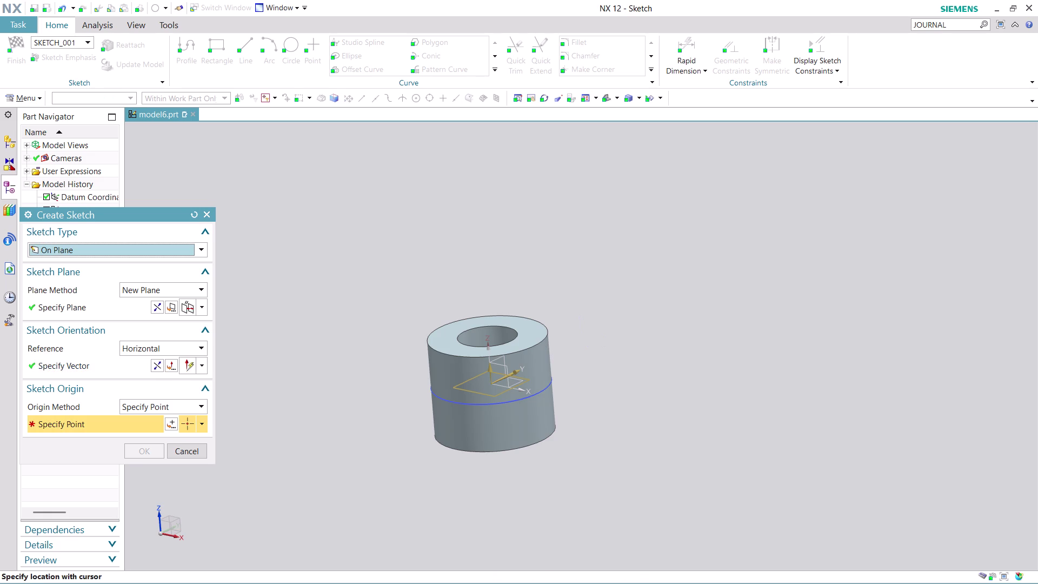
click(171, 423)
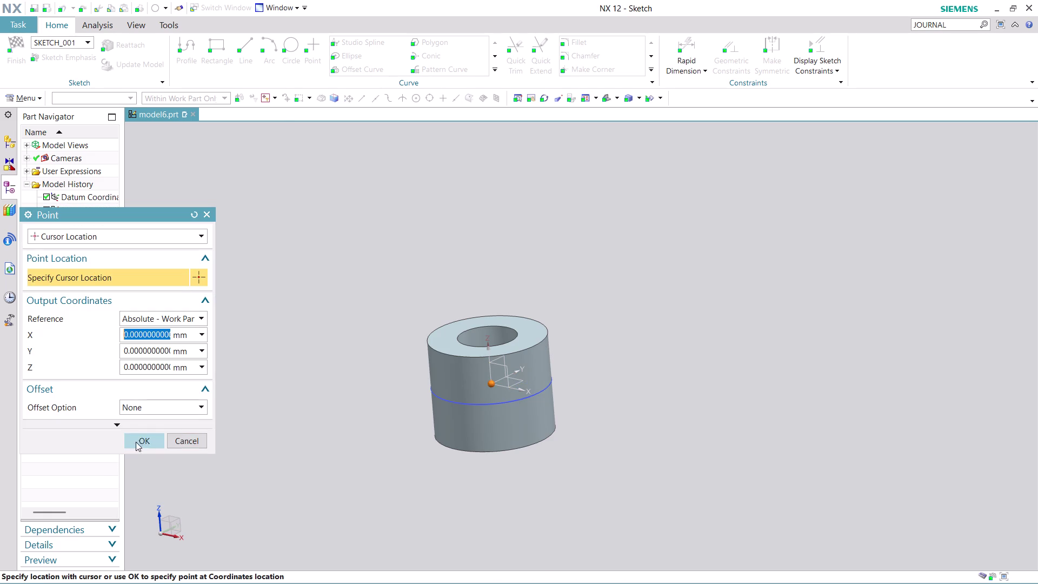
click(147, 439)
click(146, 450)
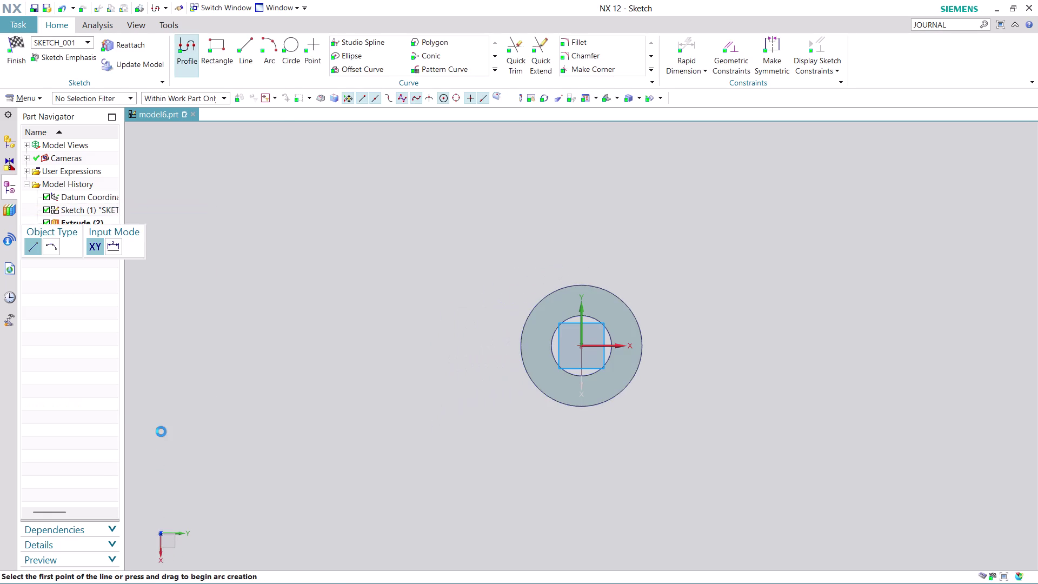
Draw a 148 mm line at 90° rising straight up from the tube's centre.
scroll(up, 3)
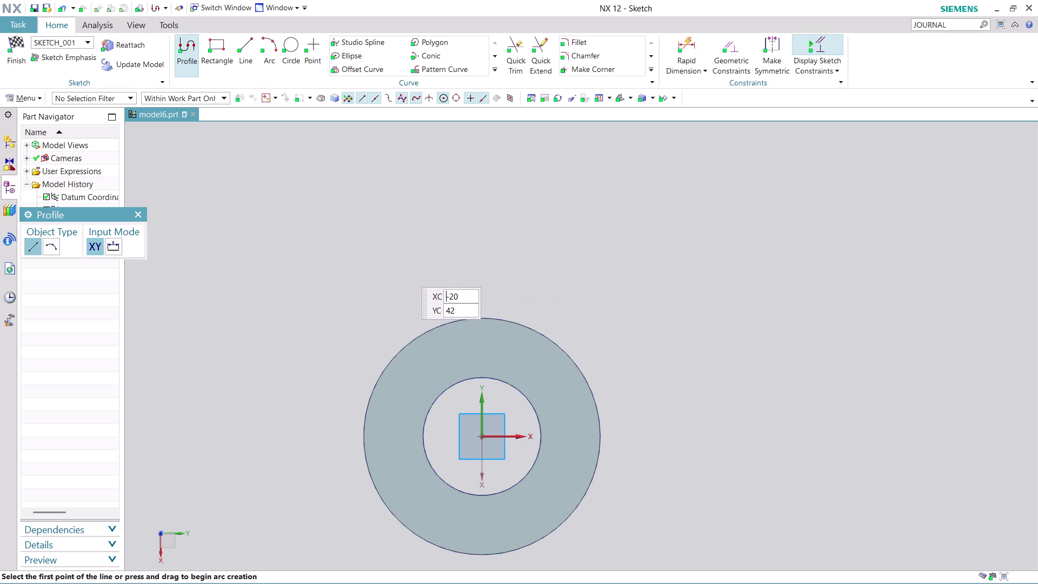
scroll(down, 3)
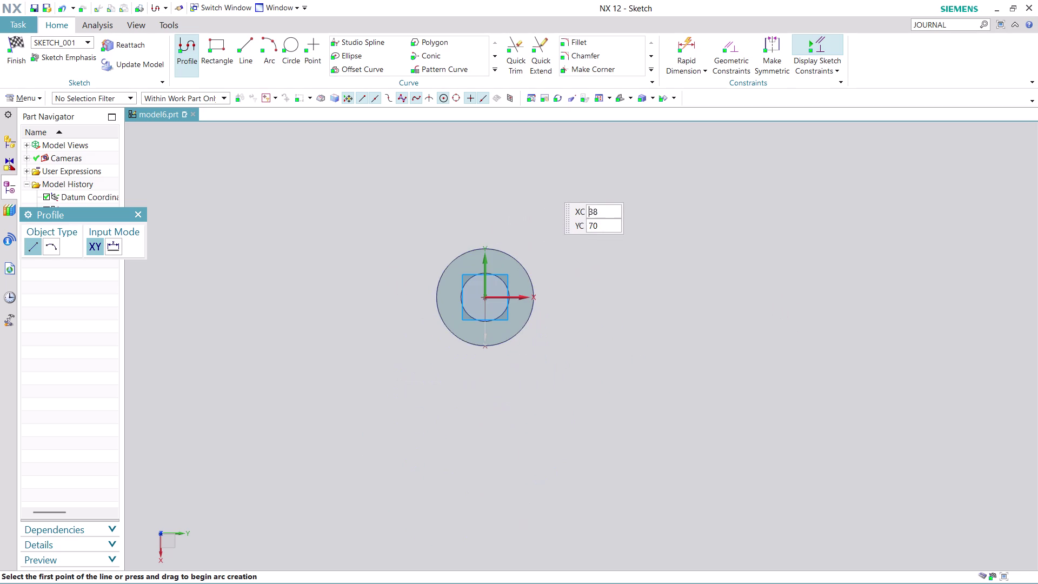
scroll(up, 3)
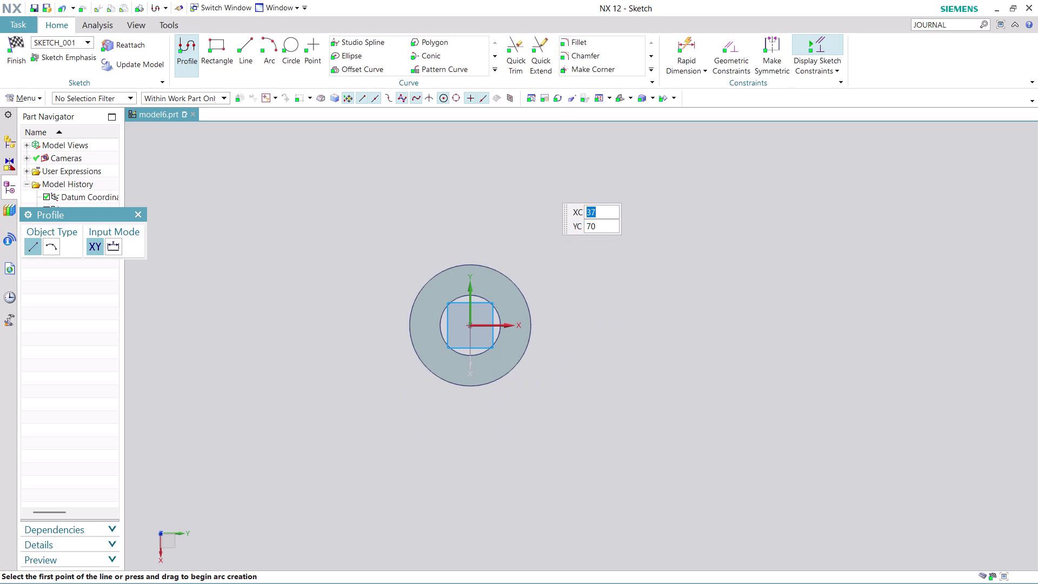
middle_drag(544, 185, 578, 294)
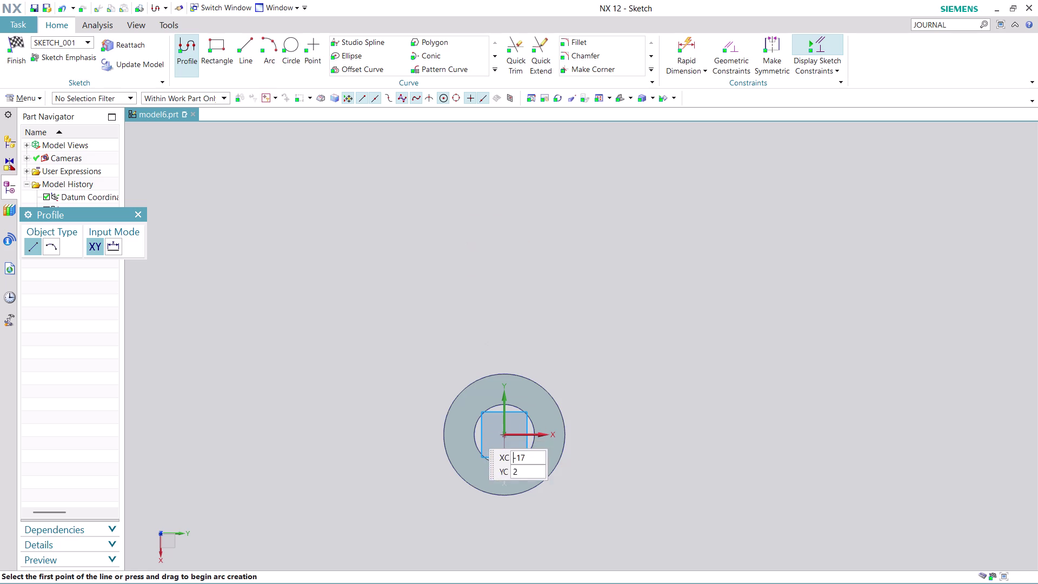
click(504, 435)
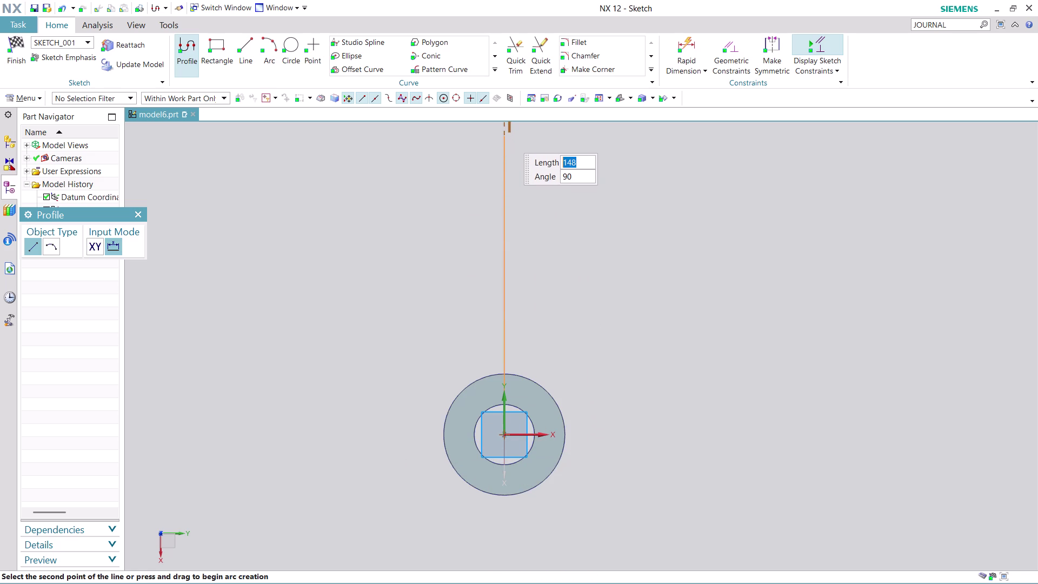
click(506, 135)
key(Escape)
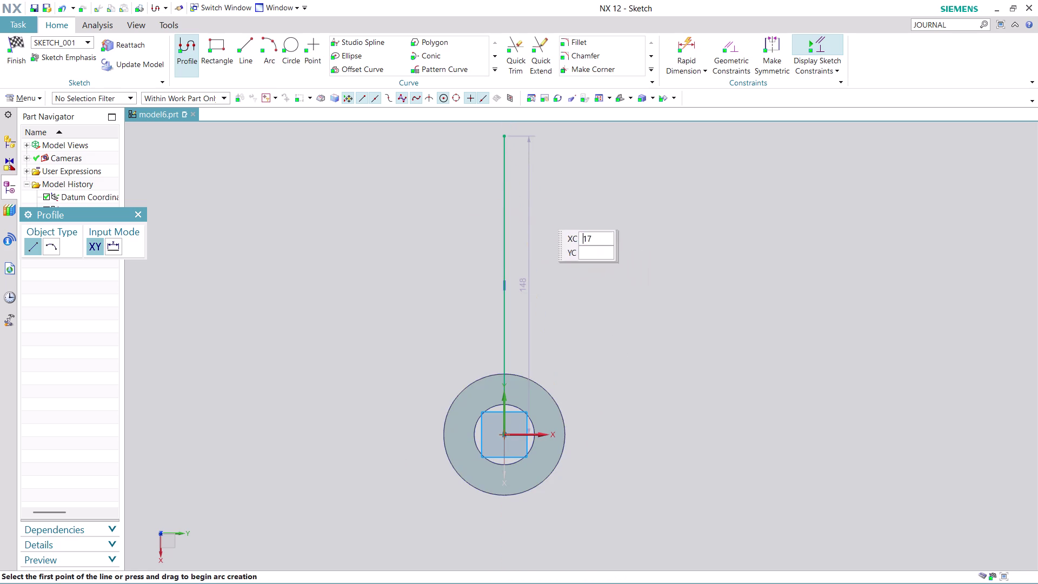
right_click(506, 180)
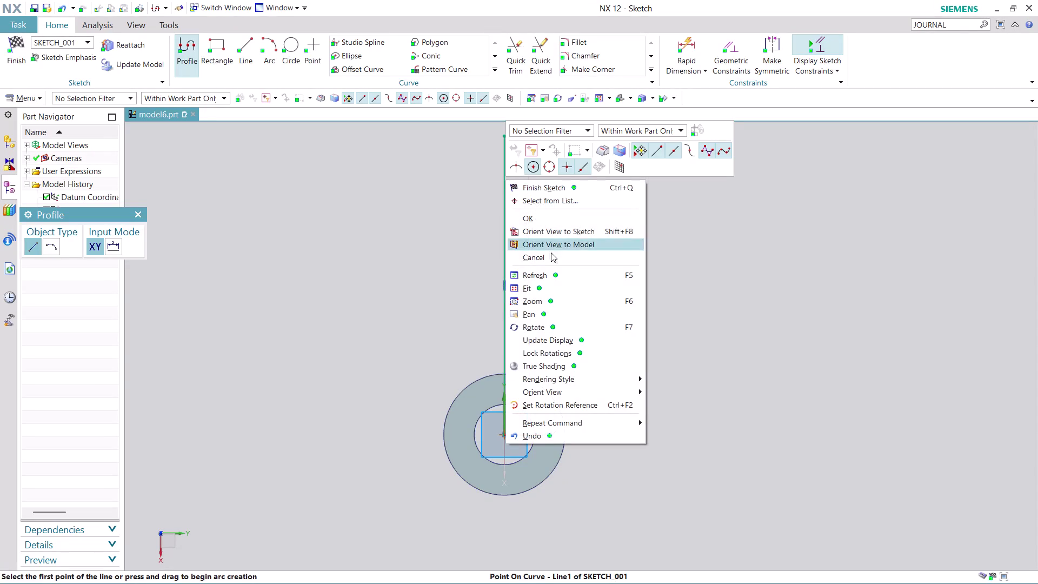
Convert the 148 mm vertical line into a reference centreline.
key(Escape)
key(Escape)
right_click(502, 216)
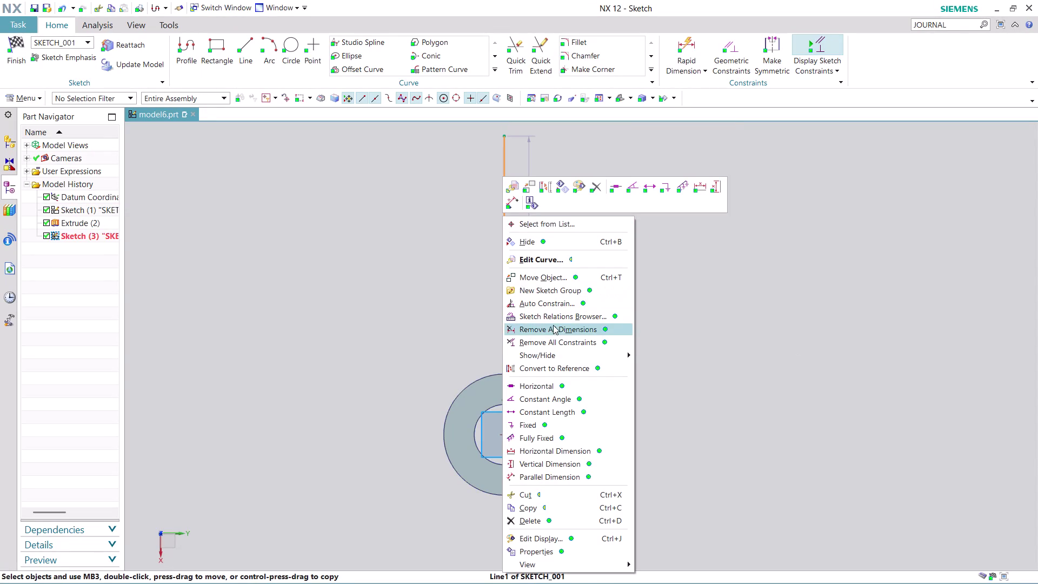
click(571, 367)
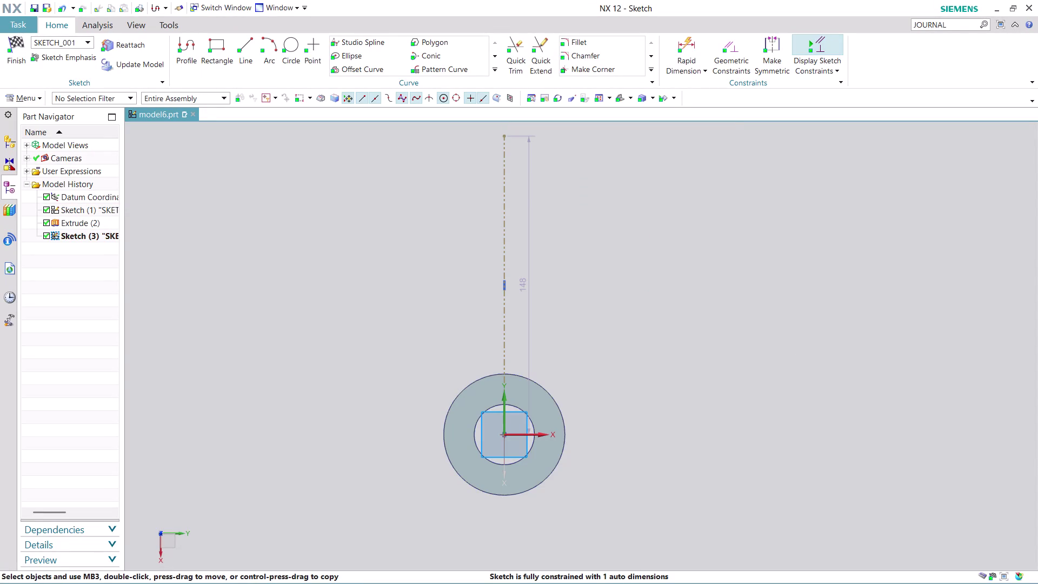
scroll(up, 3)
scroll(down, 3)
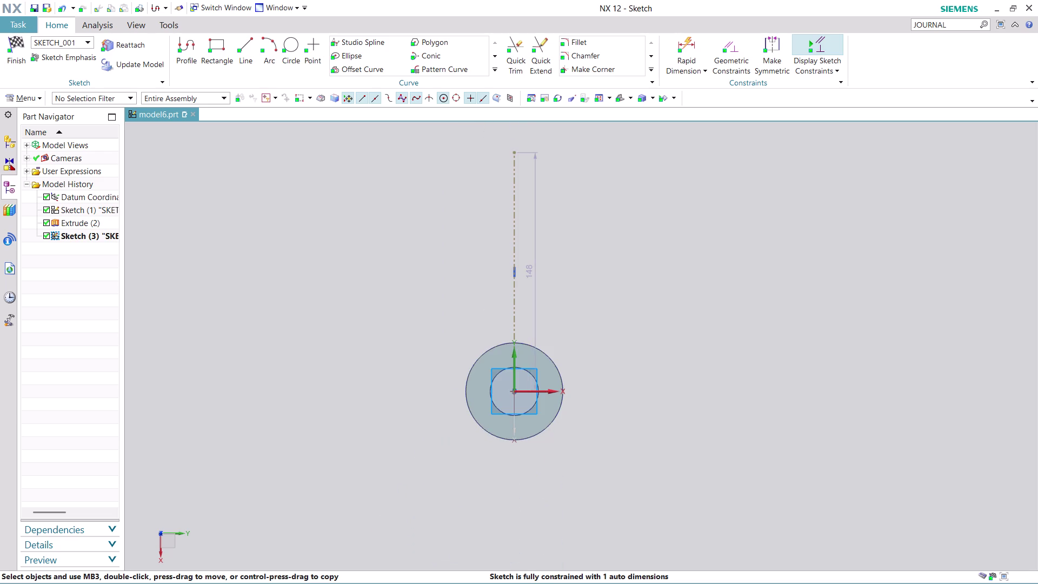
scroll(up, 3)
Draw a 64 mm top horizontal edge left of the centreline, then undo it.
click(182, 45)
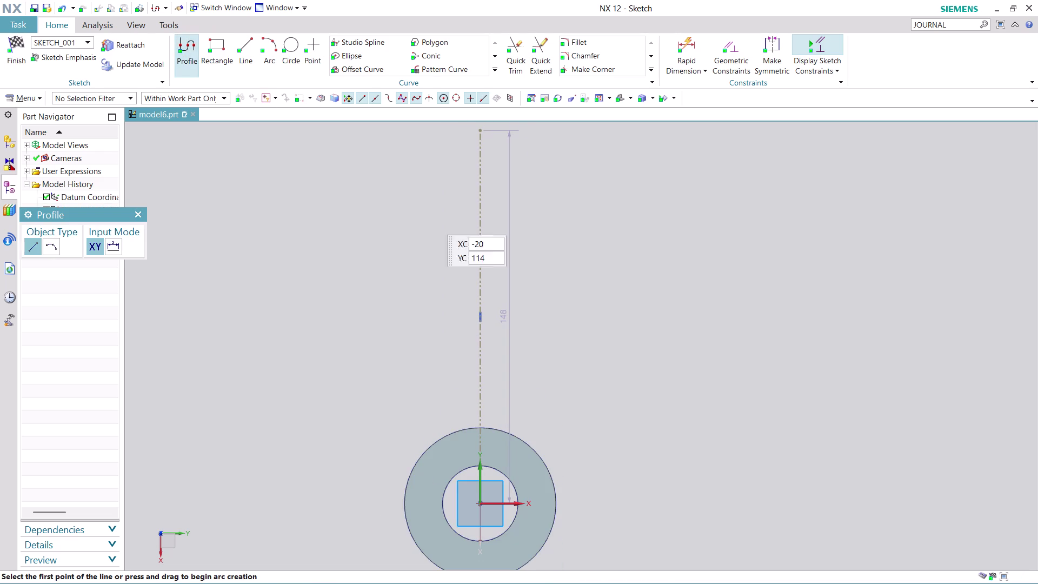
middle_drag(645, 321, 644, 387)
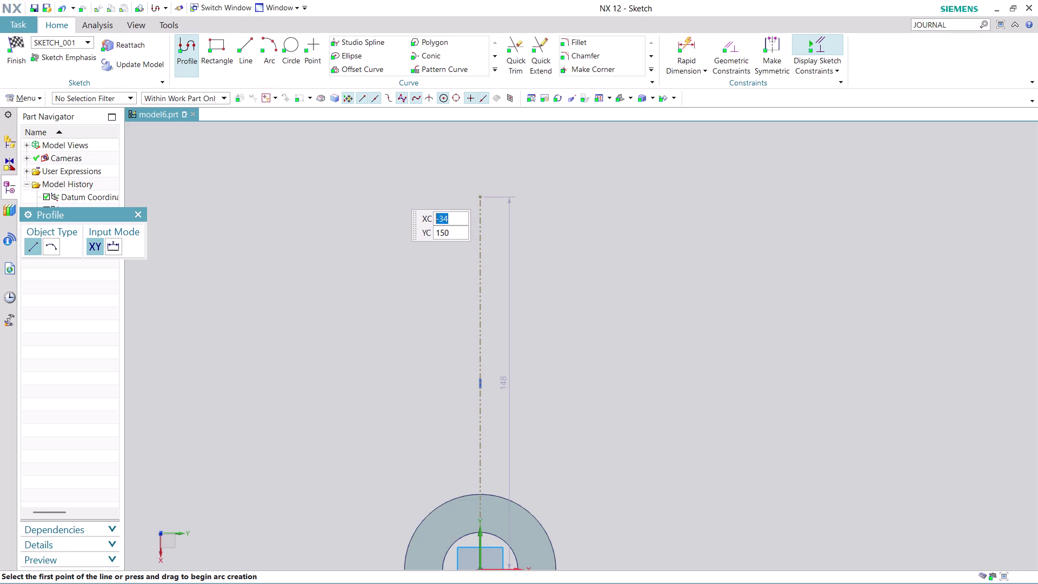
click(393, 191)
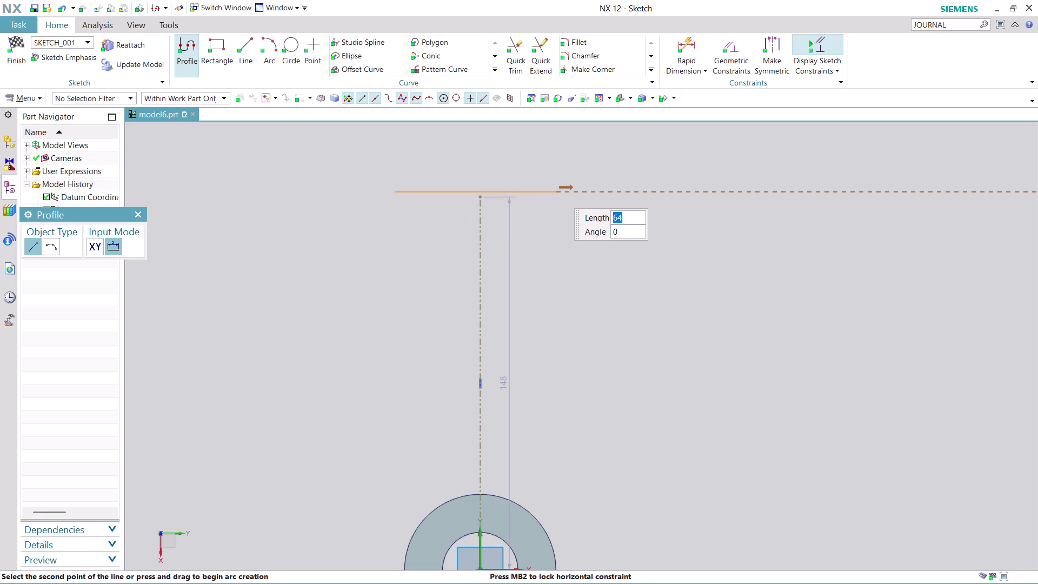
click(557, 190)
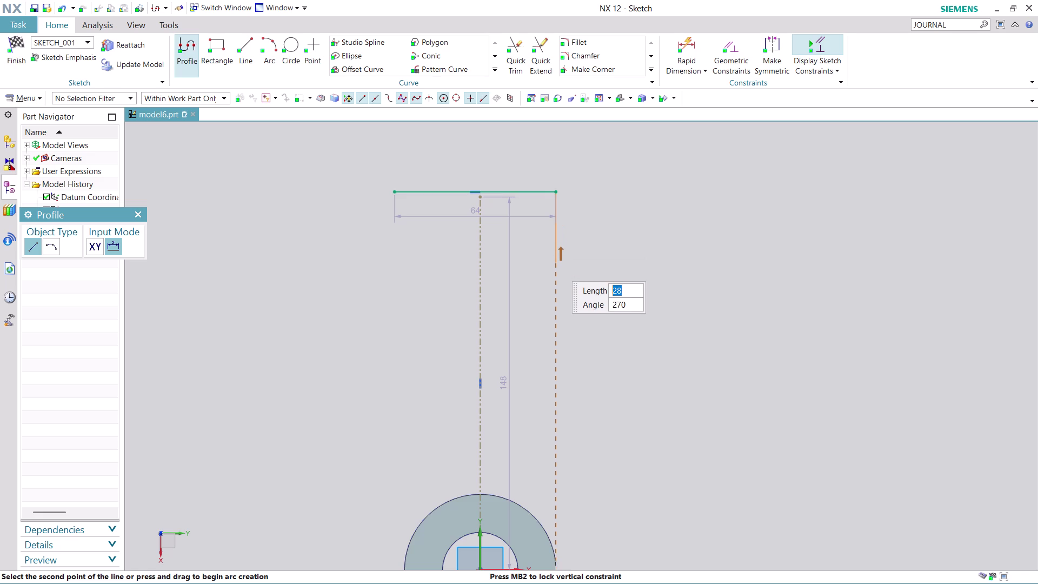
scroll(down, 3)
scroll(up, 3)
key(ctrl+z)
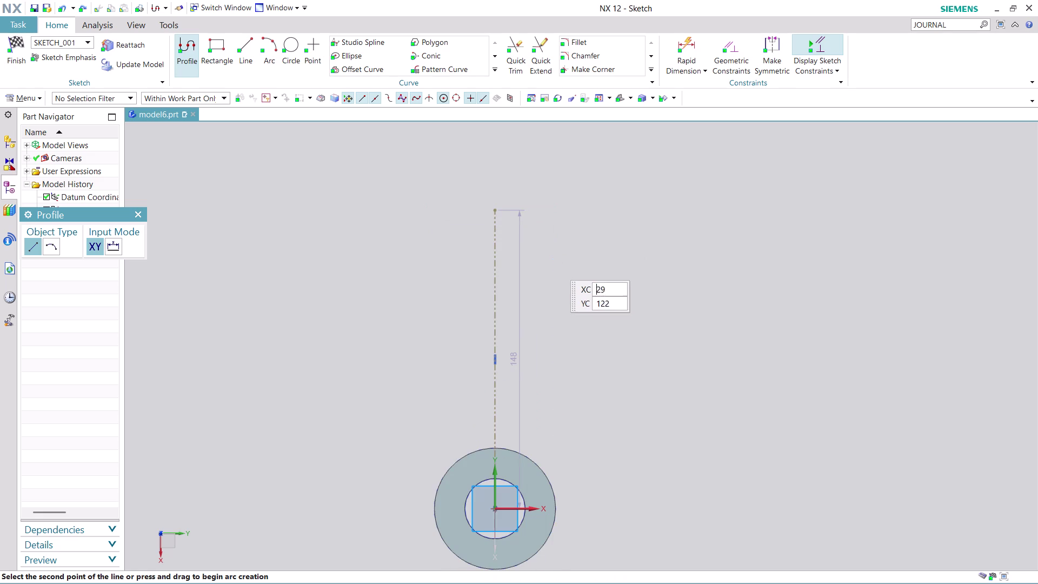
Draw a 59 mm top edge, a 27 mm vertical drop and a slanted line to the outer circle.
click(415, 194)
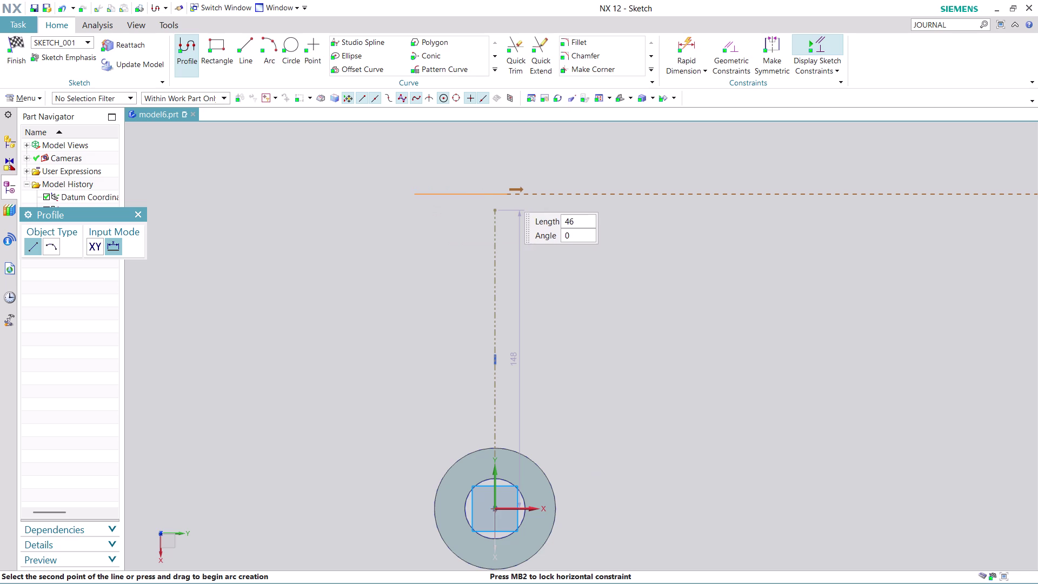
click(534, 192)
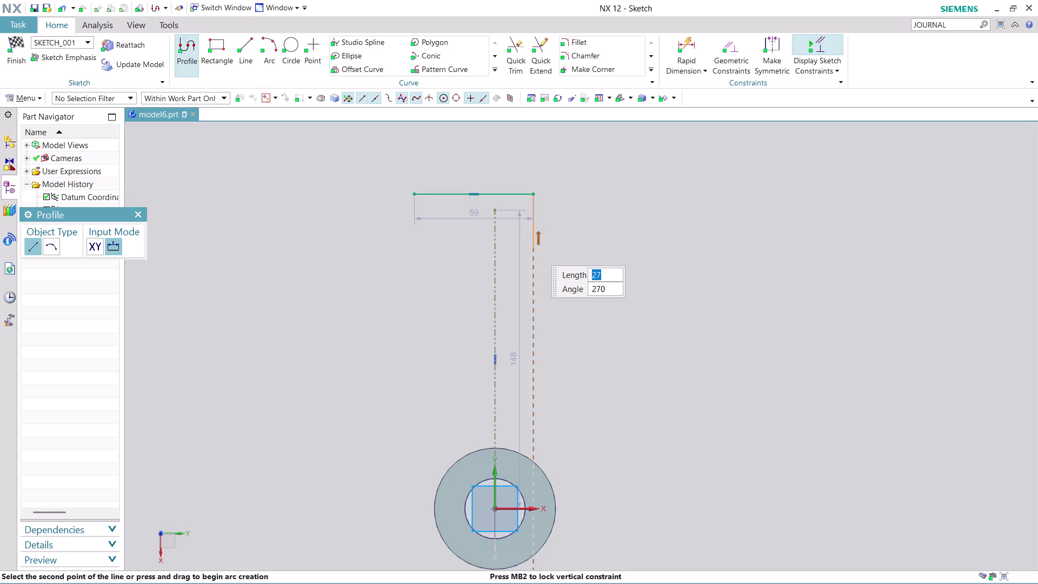
click(533, 247)
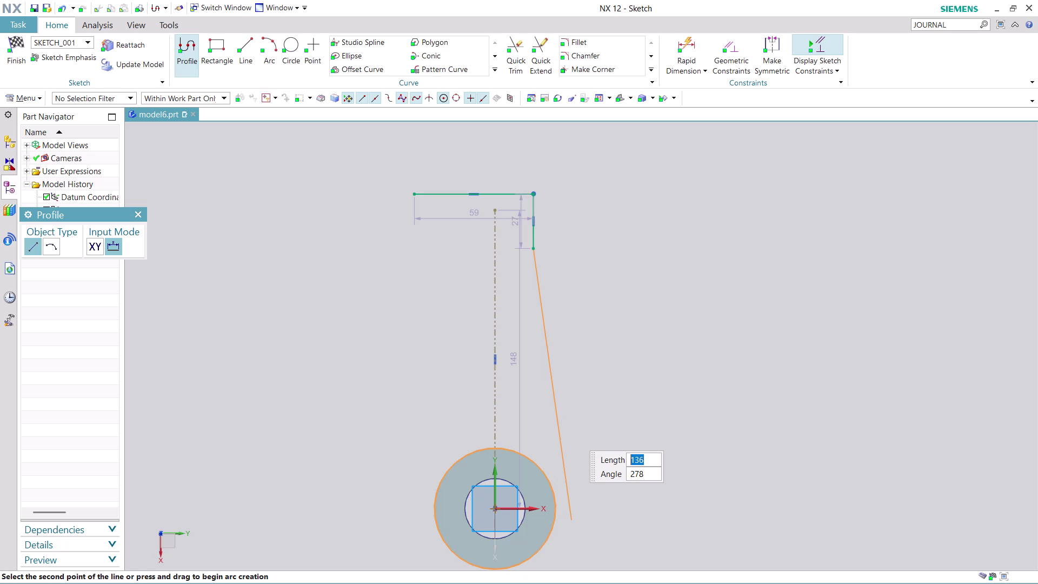
click(571, 520)
key(Escape)
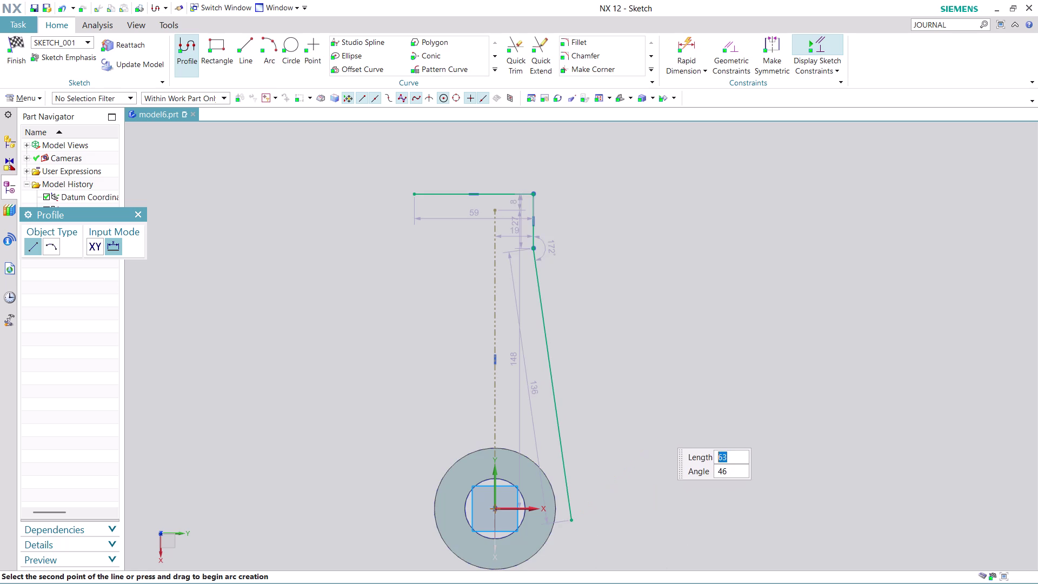
scroll(down, 3)
scroll(up, 3)
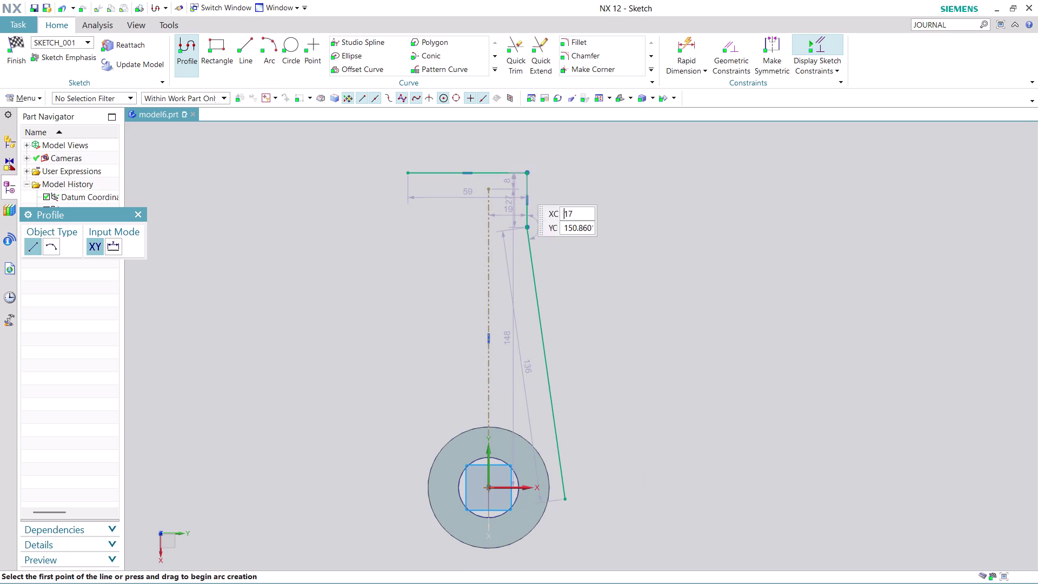
key(Escape)
key(Escape)
scroll(up, 3)
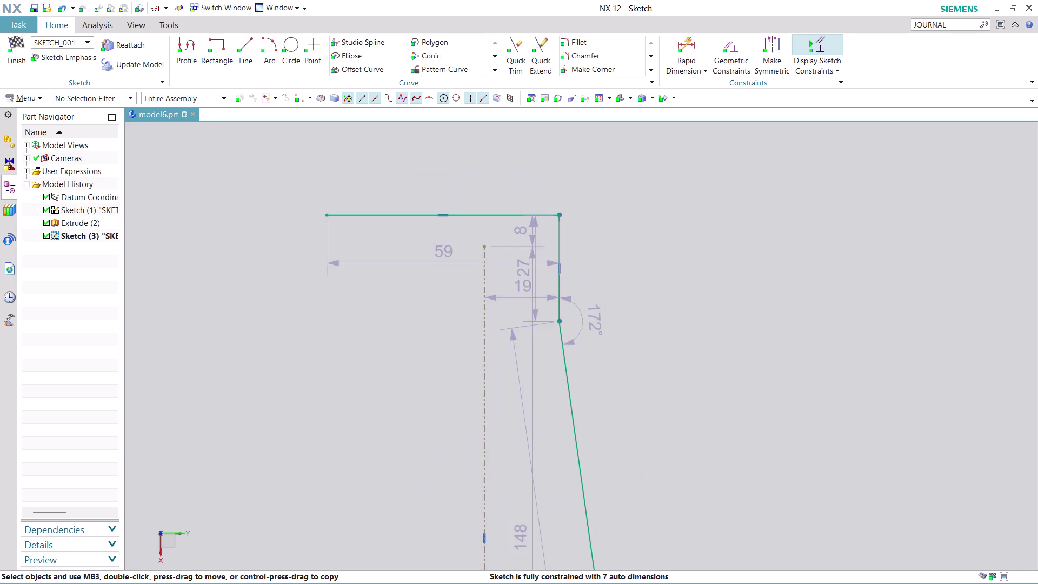
scroll(up, 3)
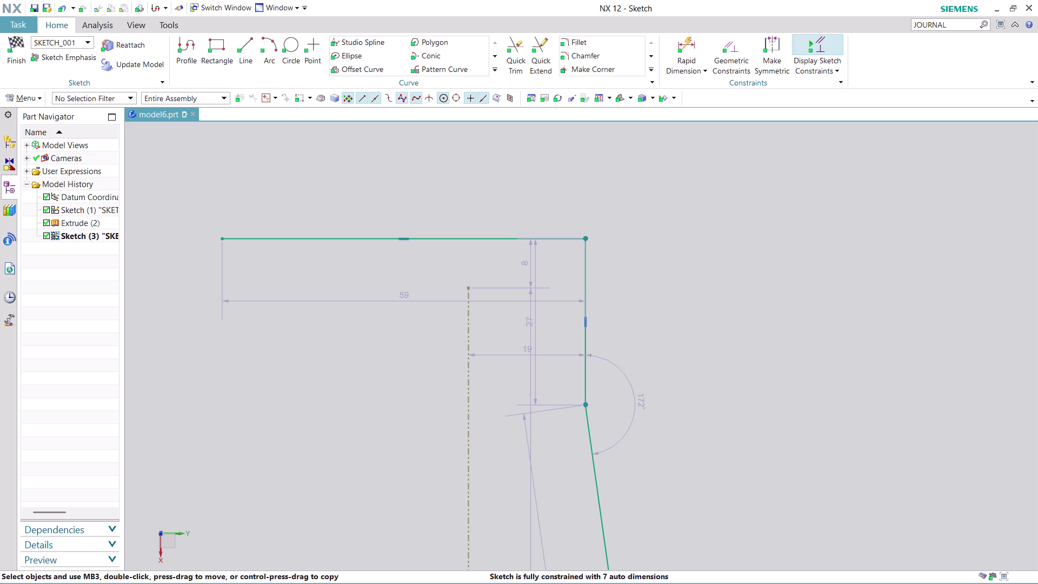
double_click(518, 352)
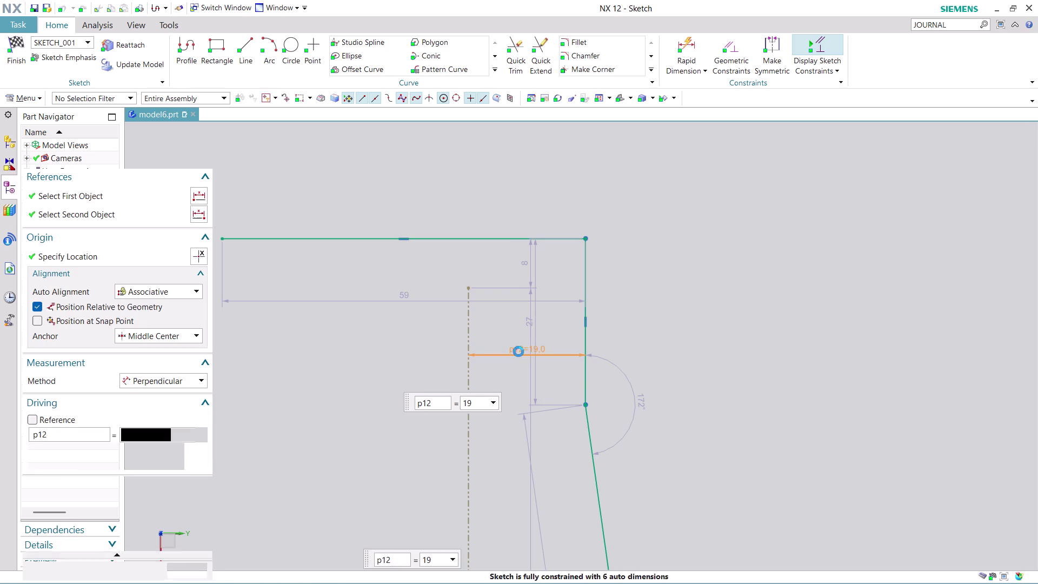
Change the centreline-to-drop dimension p12 from 19 to 15 mm.
text(1)
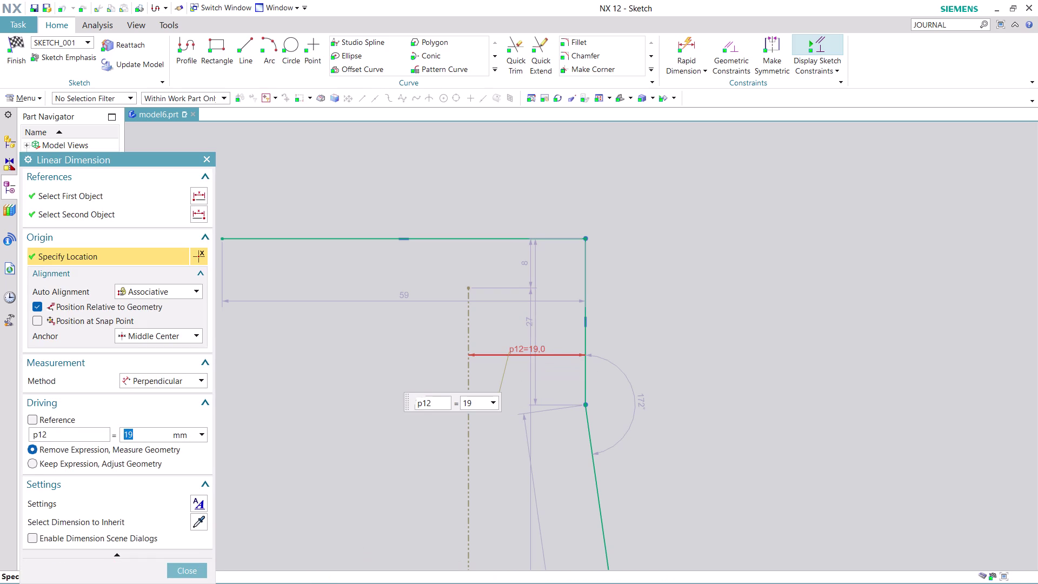
text(5)
key(Return)
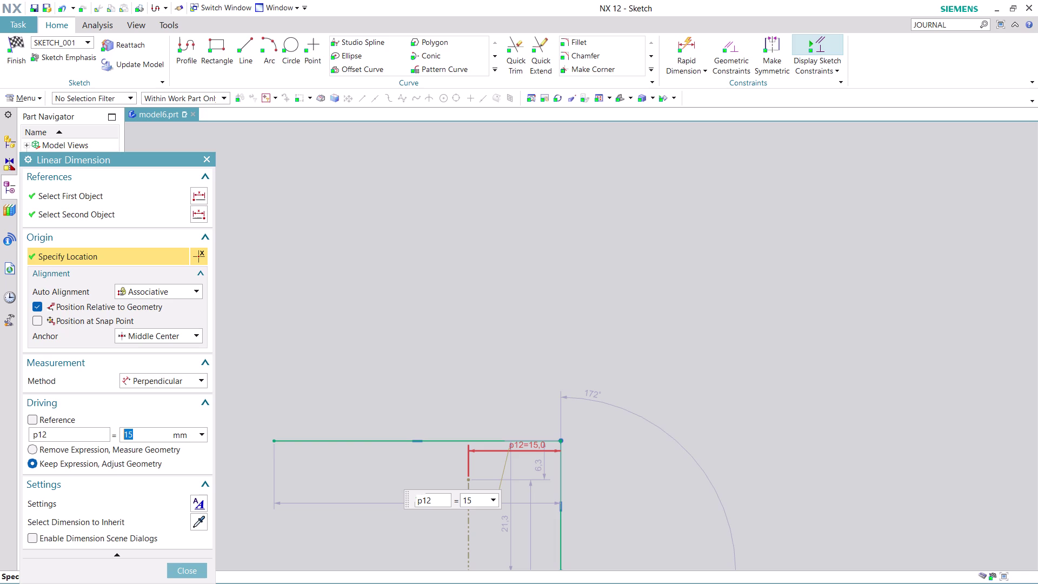
scroll(down, 3)
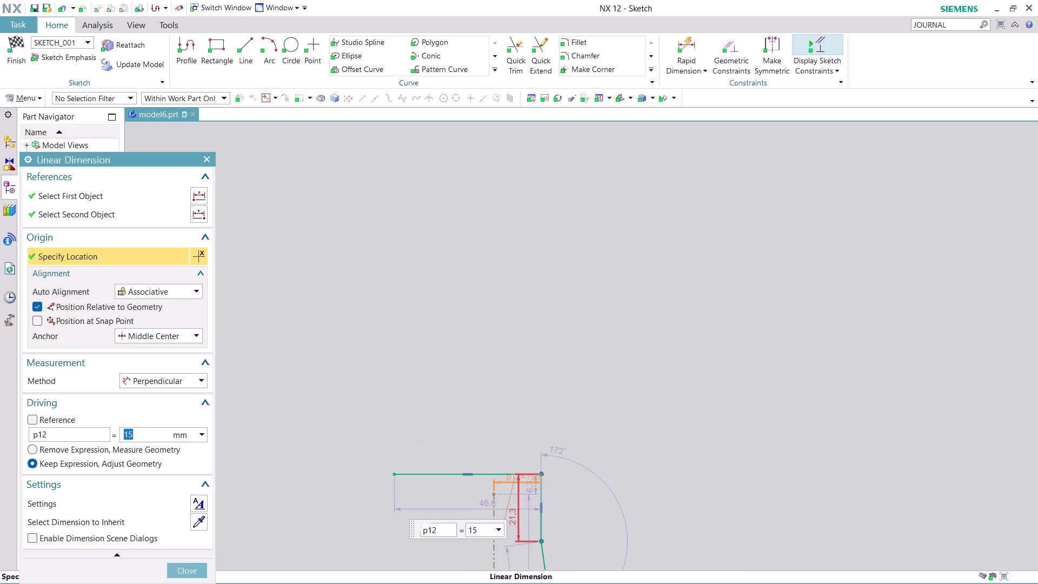
scroll(down, 3)
scroll(up, 3)
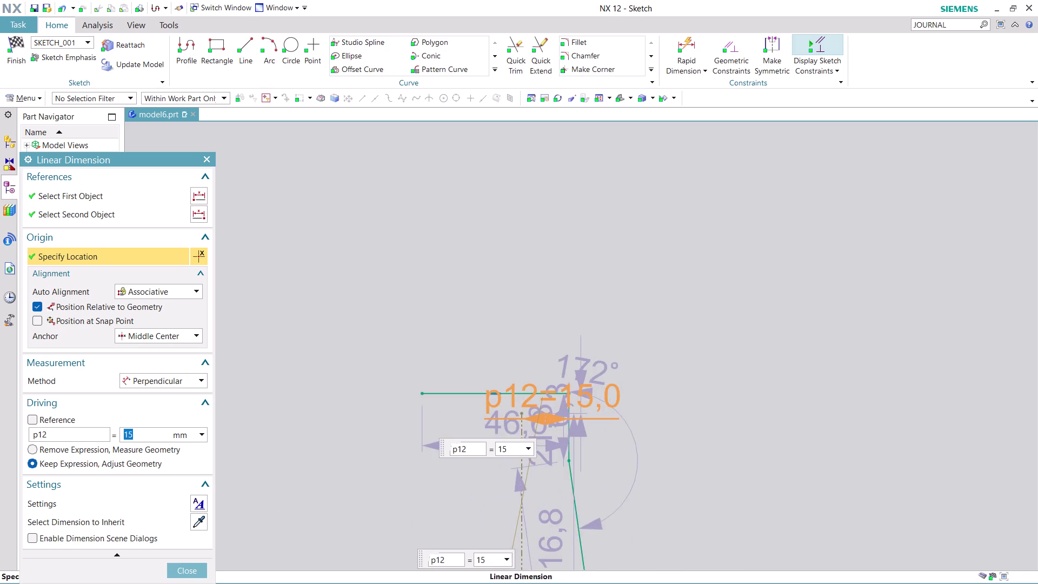
scroll(down, 3)
Recentre the profile in view, drag a dimension aside, and close dimension editing.
middle_drag(695, 476, 654, 249)
middle_drag(647, 254, 638, 264)
scroll(up, 3)
scroll(up, 3)
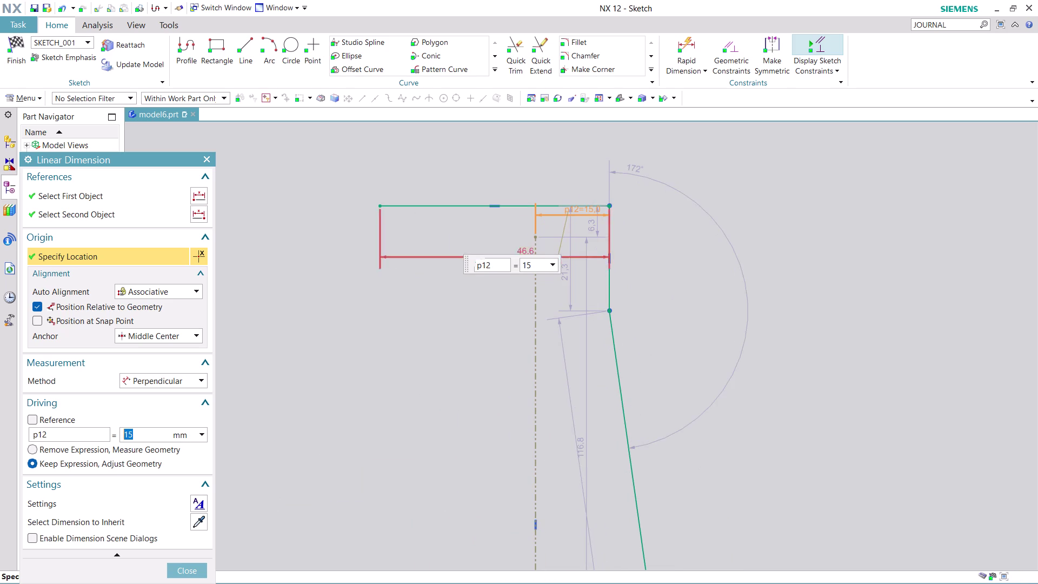
scroll(up, 3)
scroll(down, 3)
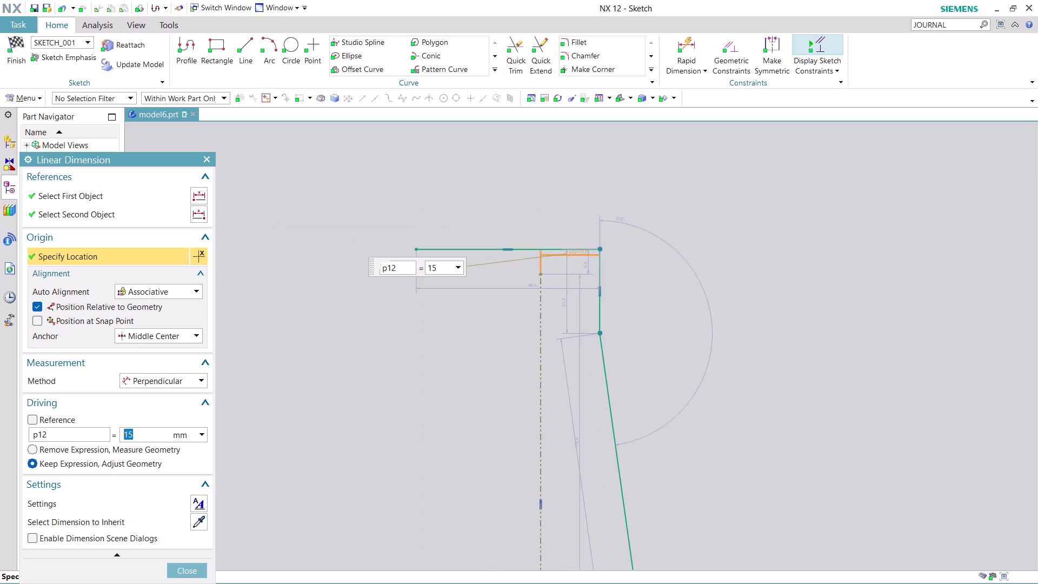
scroll(down, 3)
scroll(down, 3)
scroll(up, 3)
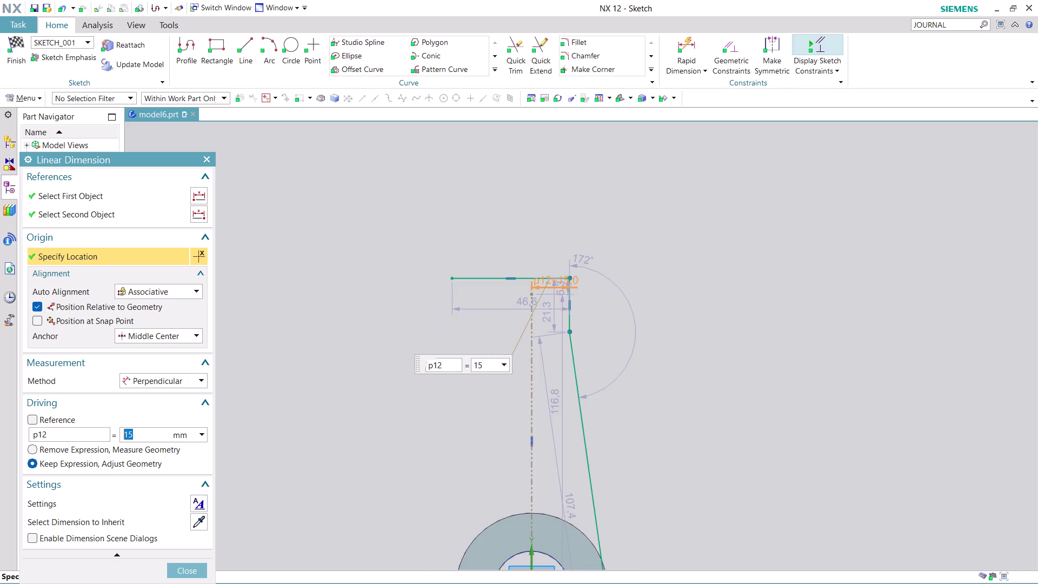
scroll(up, 3)
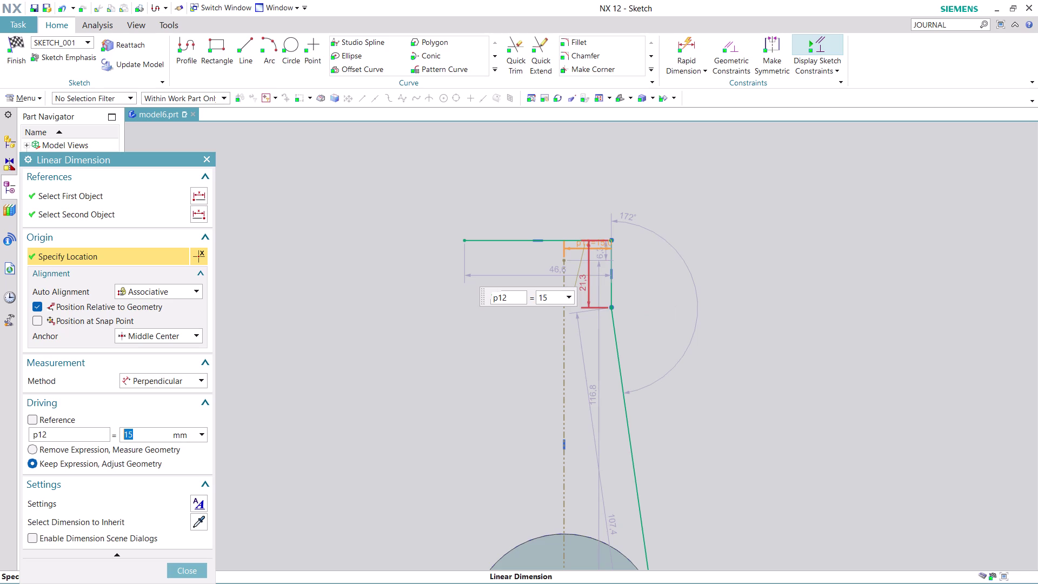
drag(587, 286, 682, 287)
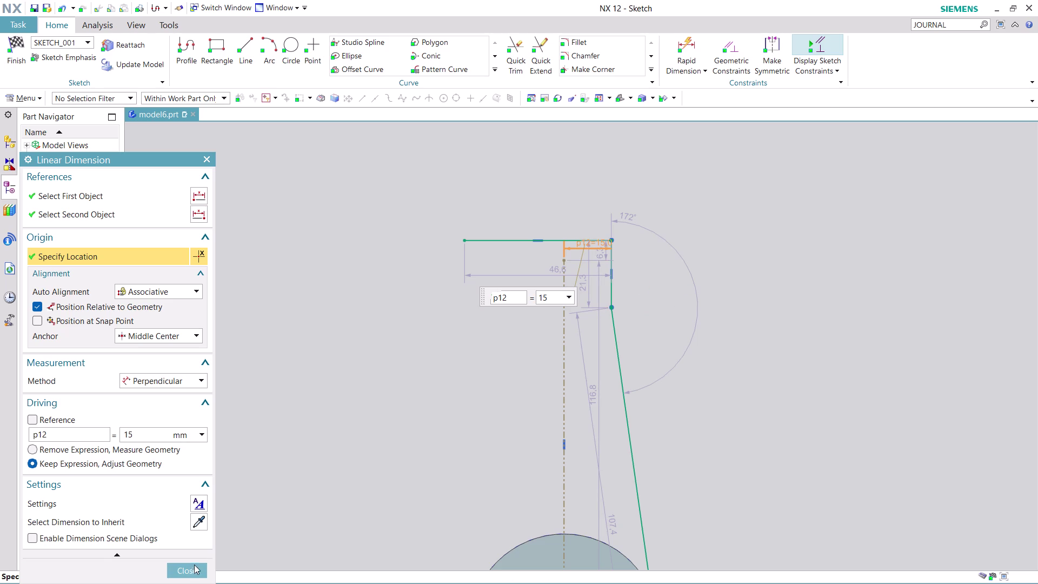
click(192, 567)
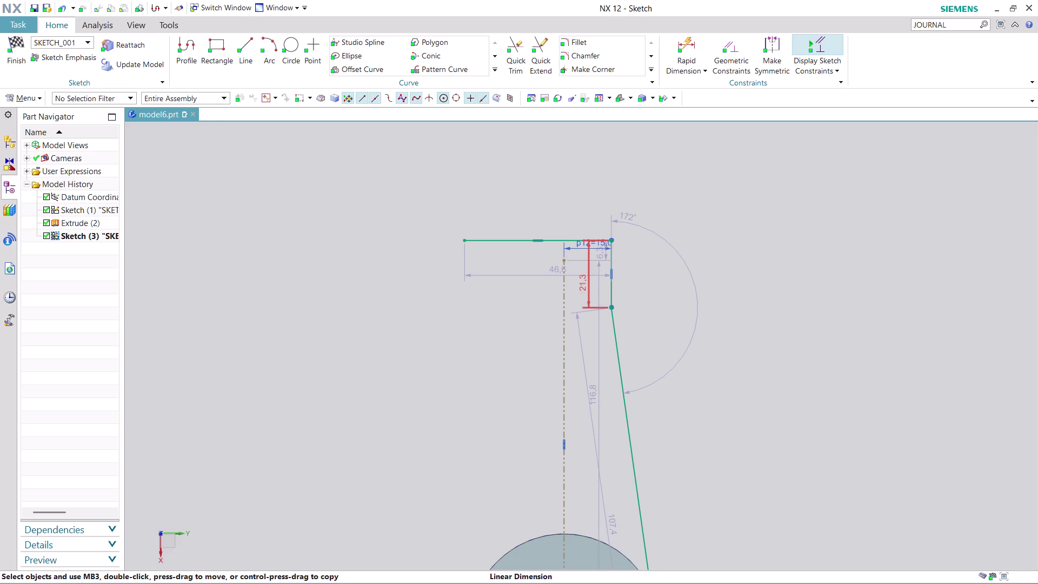
Move the 21.3 step-height dimension right of the profile and set it to 25 mm.
drag(582, 291, 735, 279)
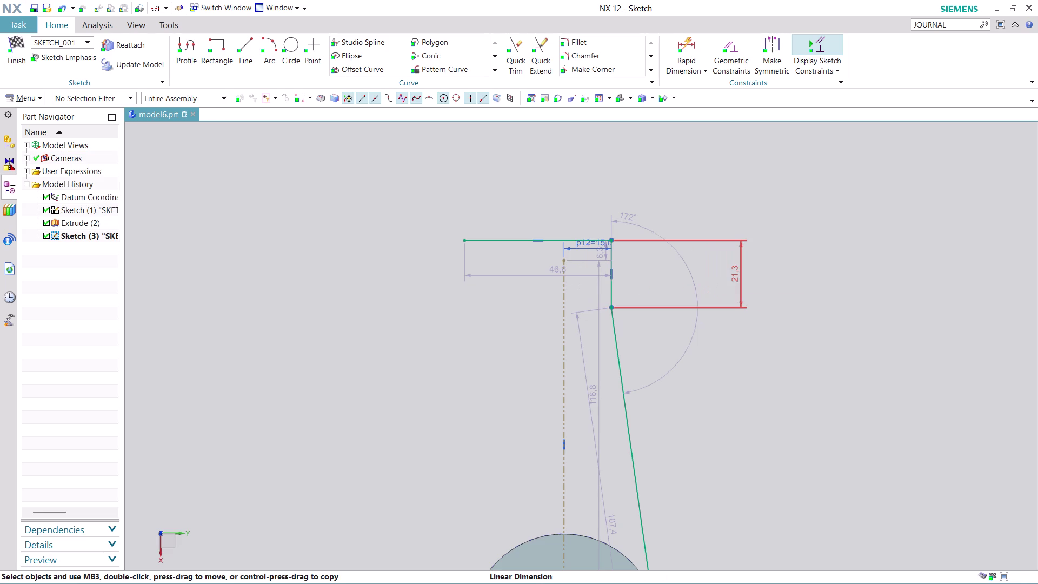
double_click(735, 279)
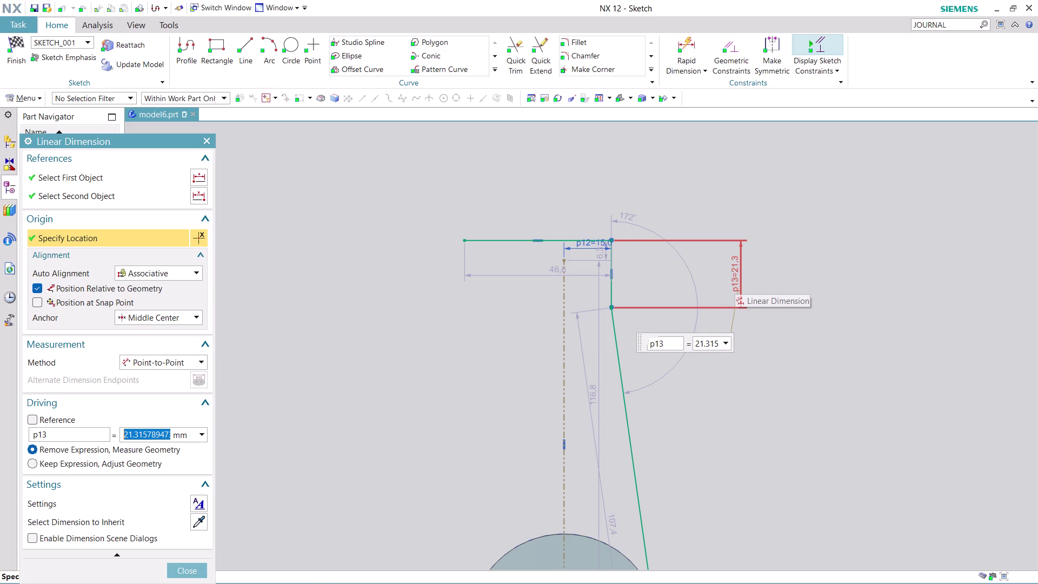
text(25)
key(Return)
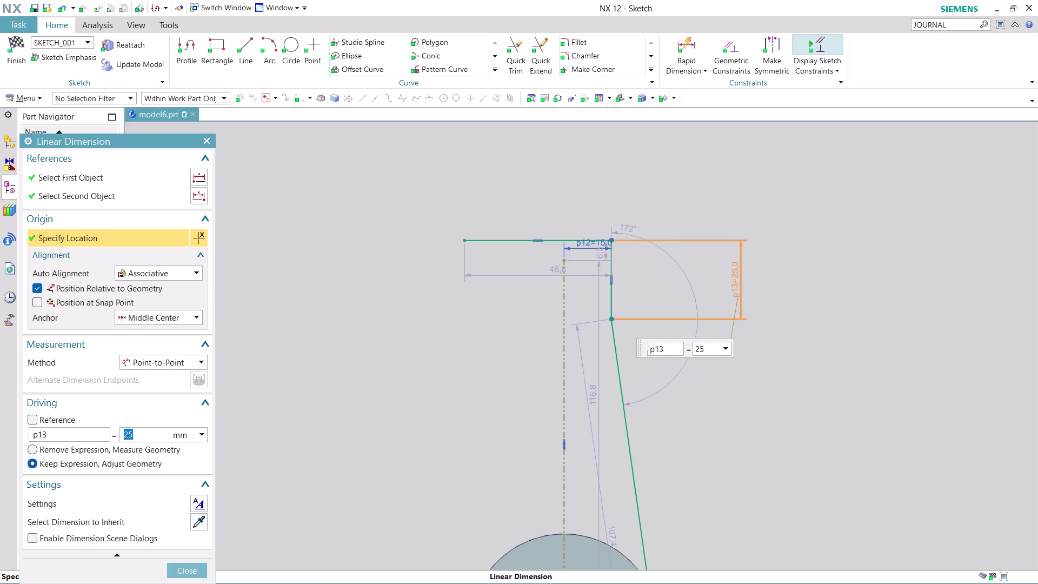
scroll(down, 3)
scroll(up, 3)
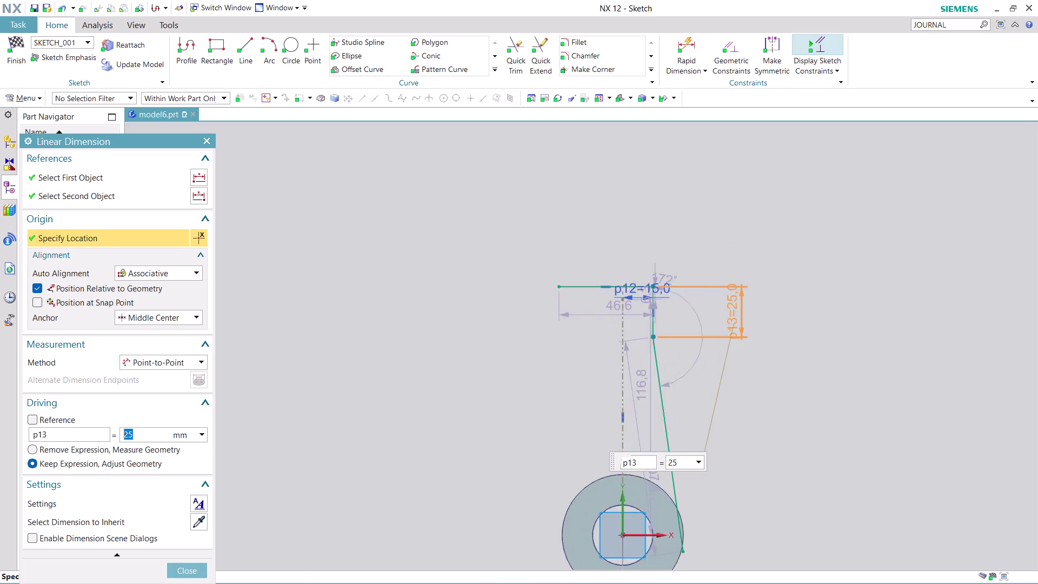
scroll(up, 3)
scroll(down, 3)
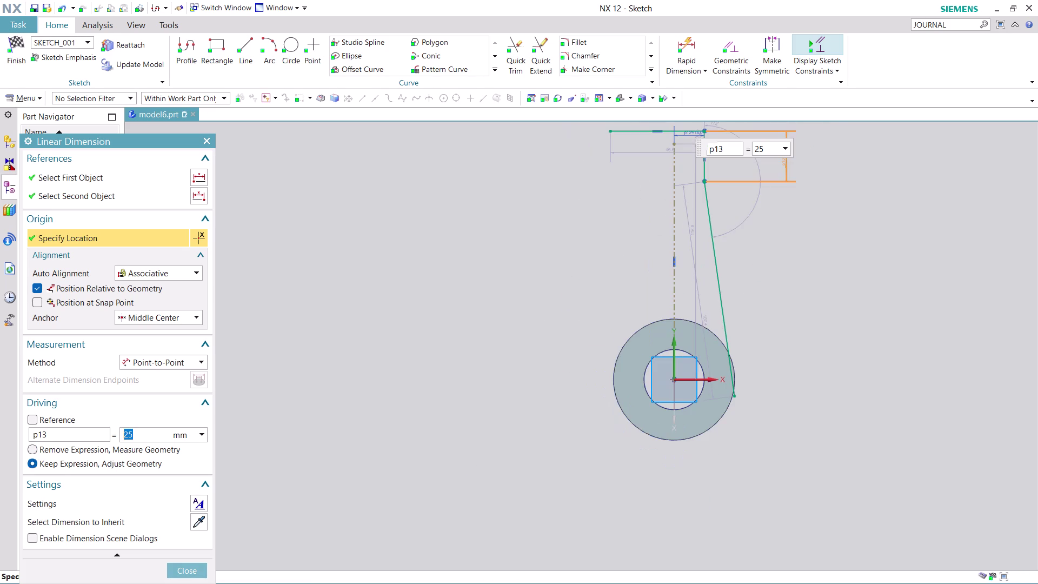
scroll(up, 3)
scroll(up, 3)
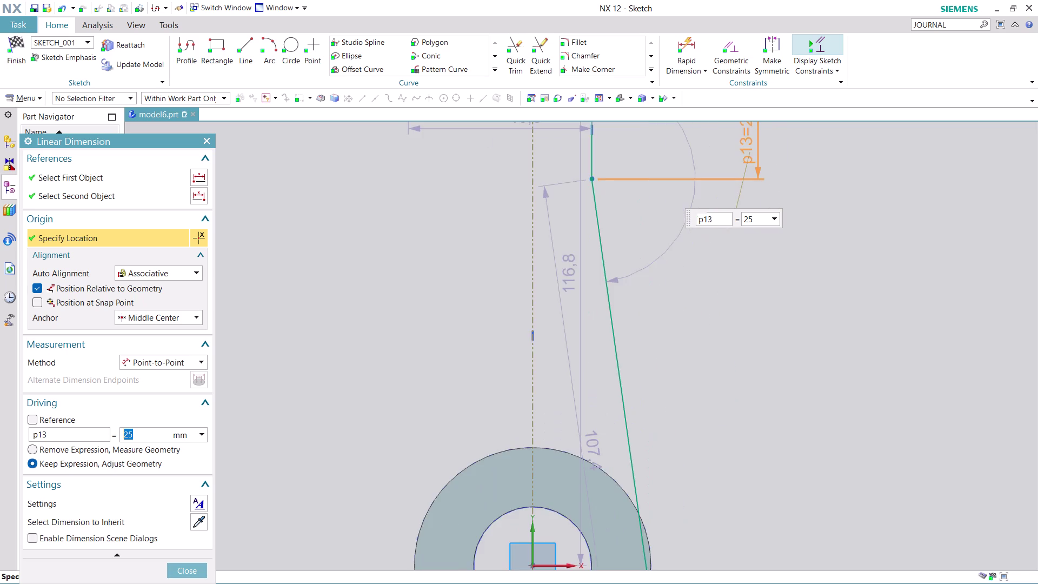
scroll(down, 3)
scroll(up, 3)
scroll(up, 3)
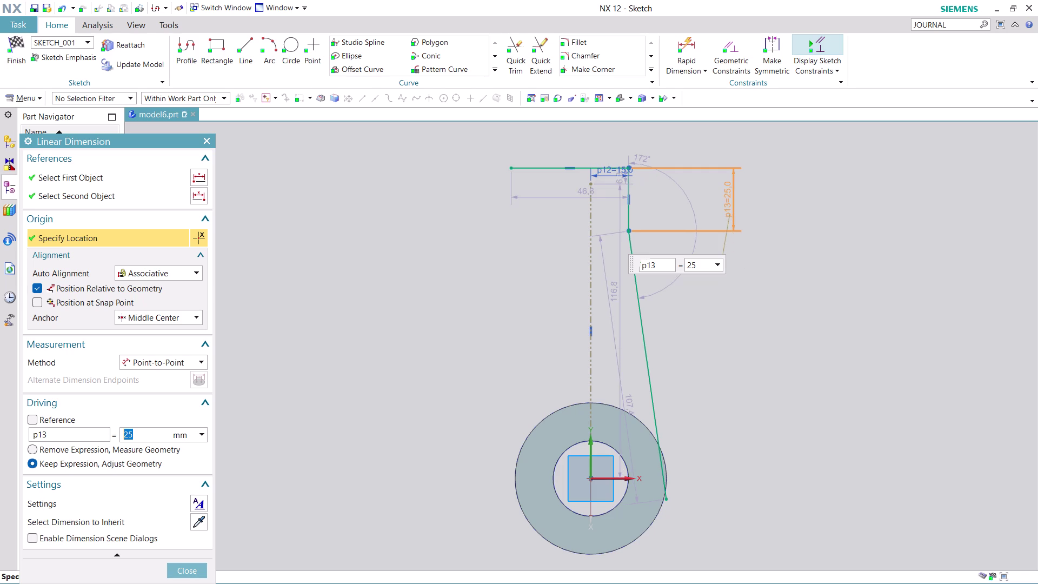
scroll(up, 3)
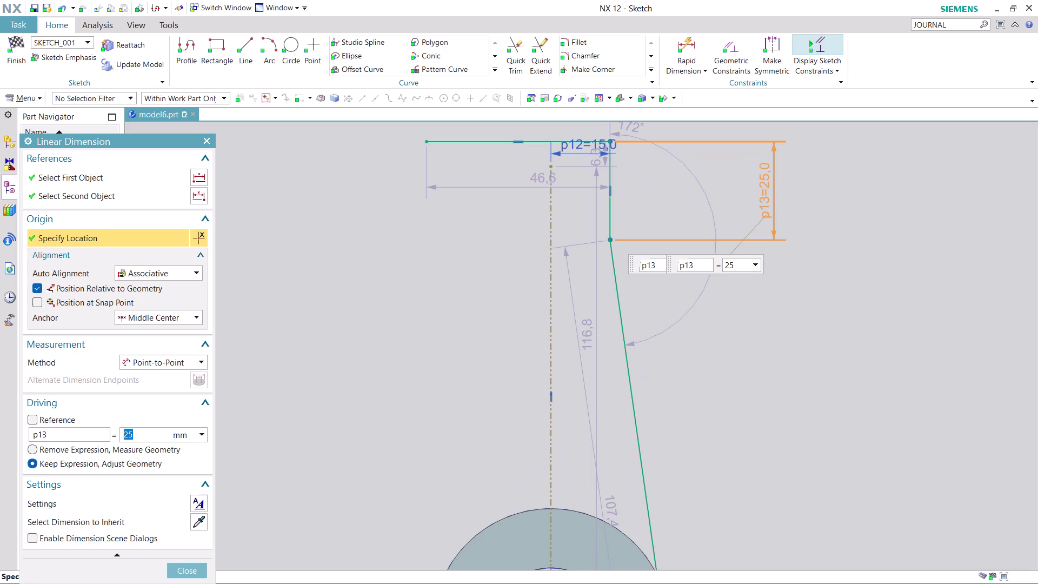
Change the 46.6 mm top width dimension to 30 mm and close editing.
double_click(525, 183)
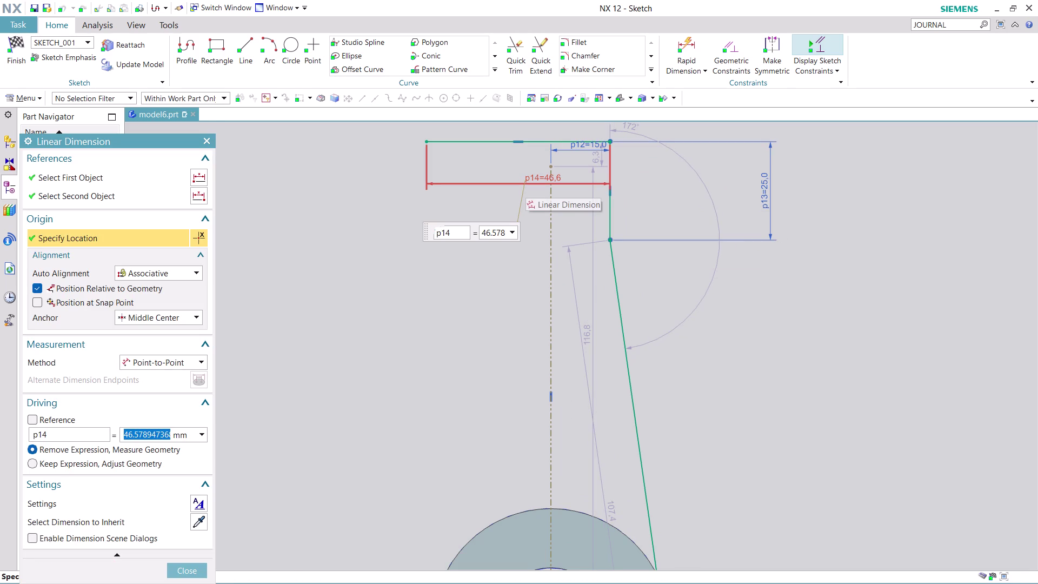
text(30)
key(Return)
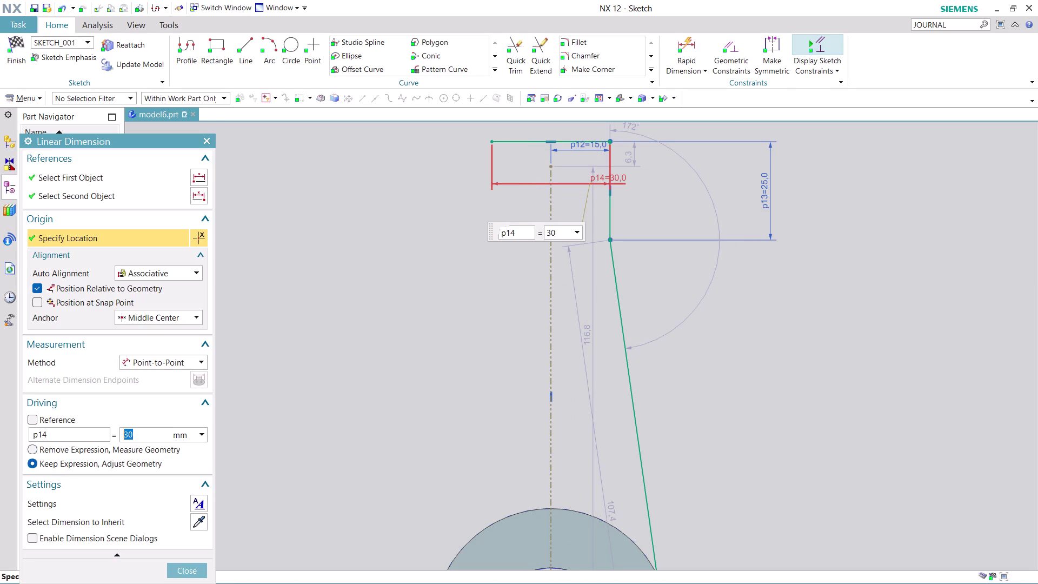
click(195, 565)
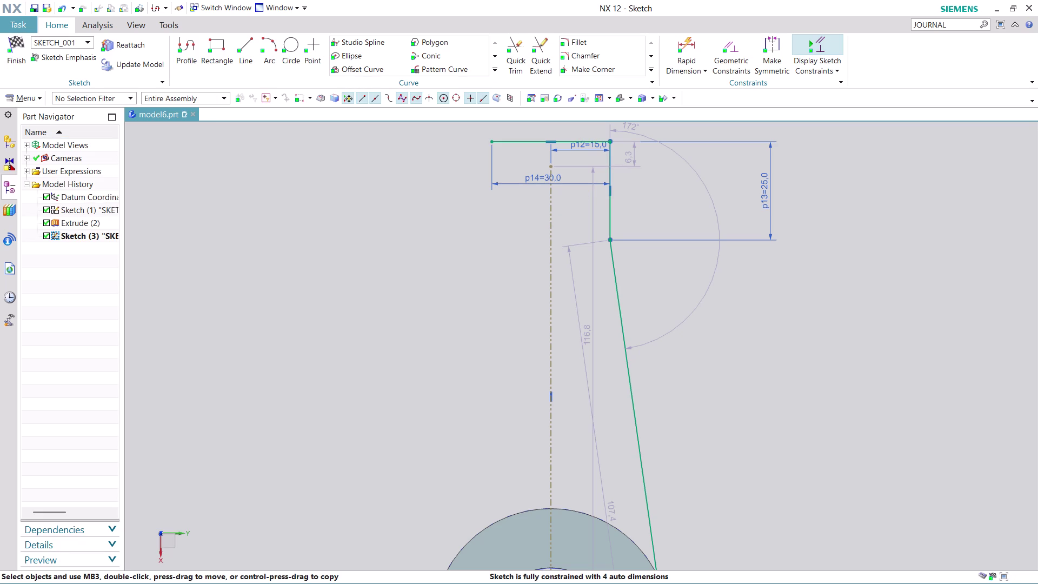
Add a Tangent constraint between the slanted line and the tube's outer circle.
scroll(down, 3)
scroll(up, 3)
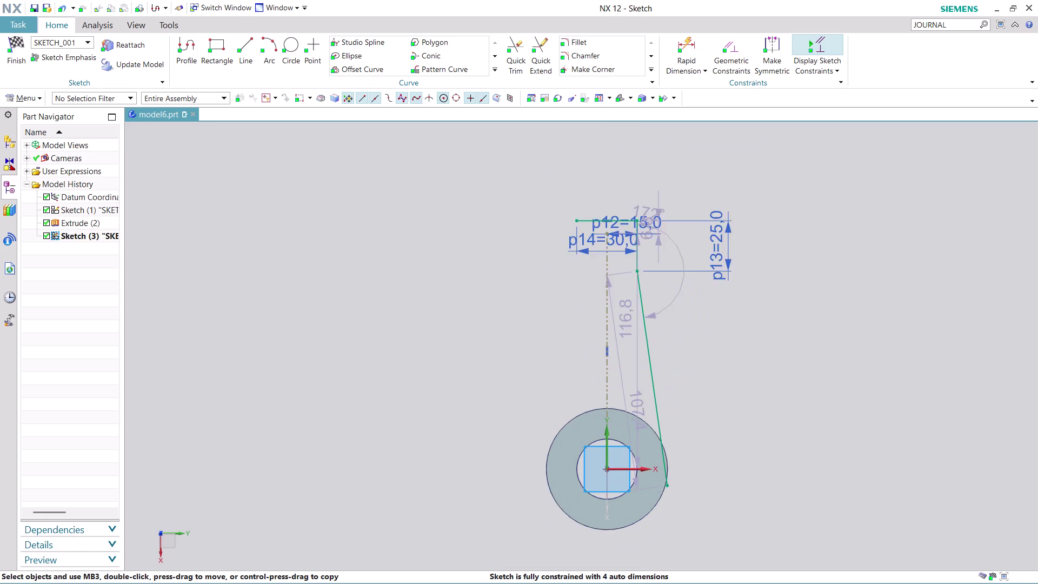
scroll(up, 3)
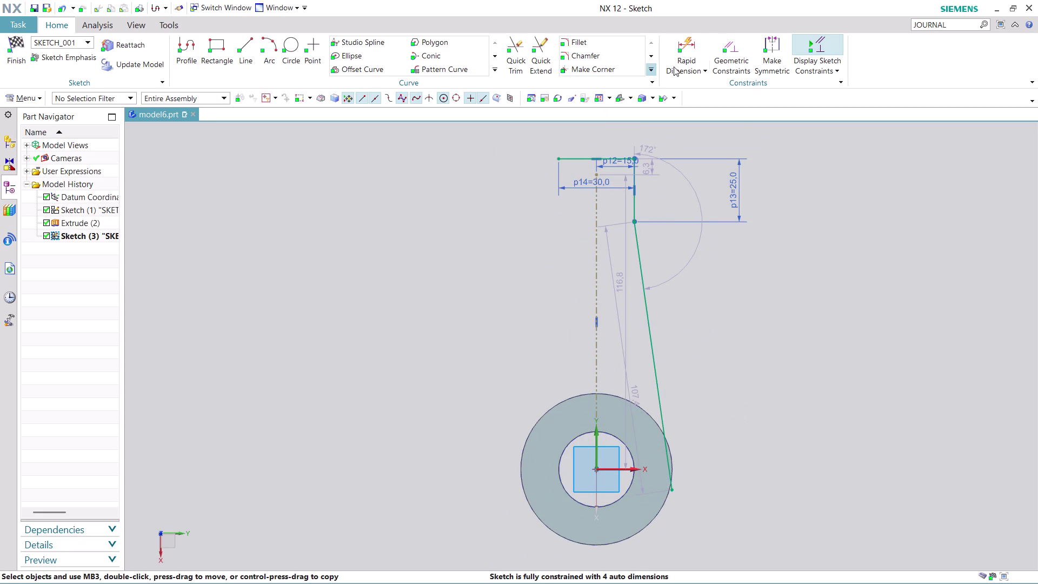
click(741, 44)
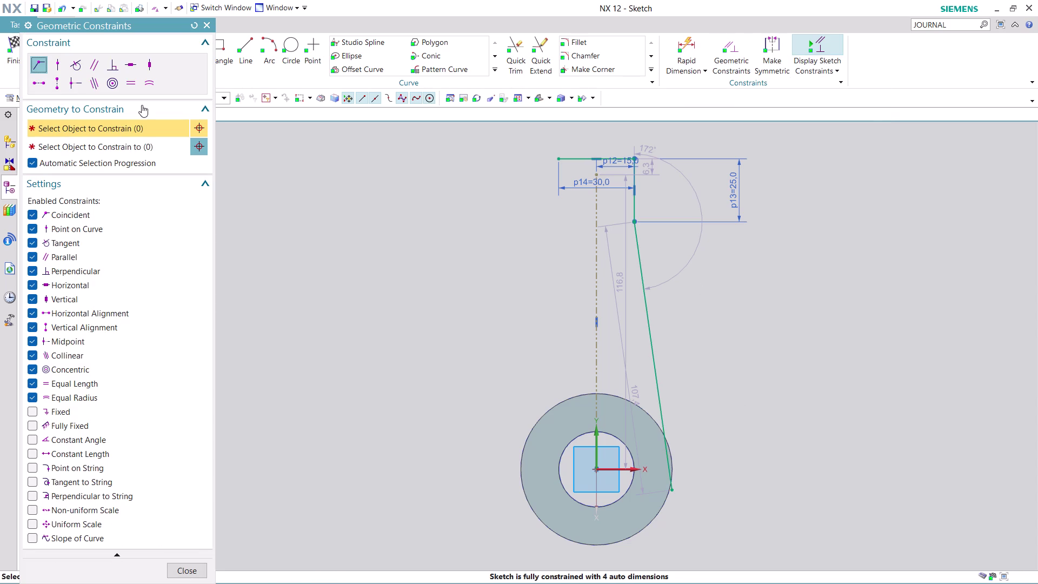
click(73, 58)
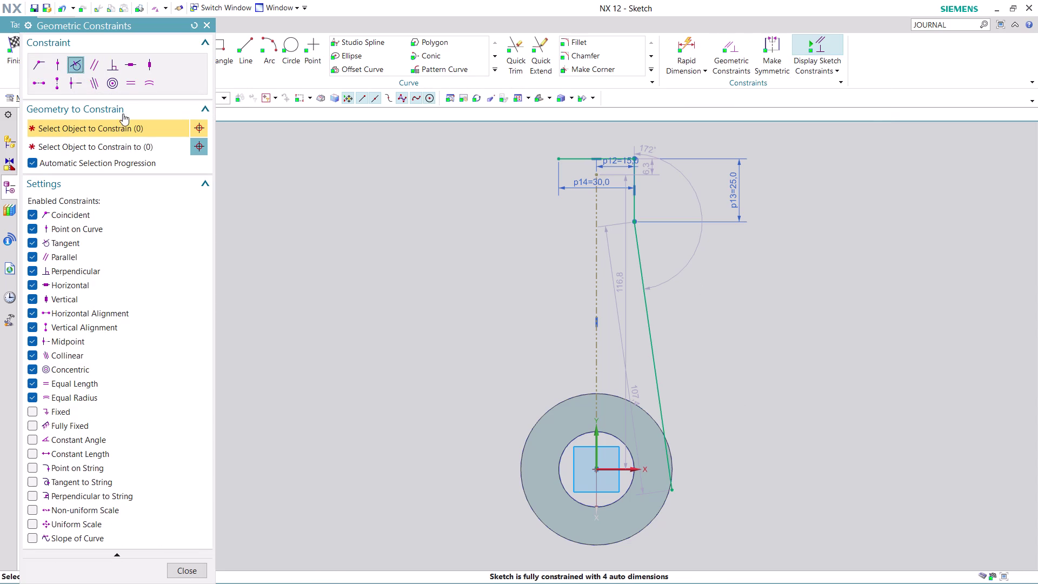
click(660, 368)
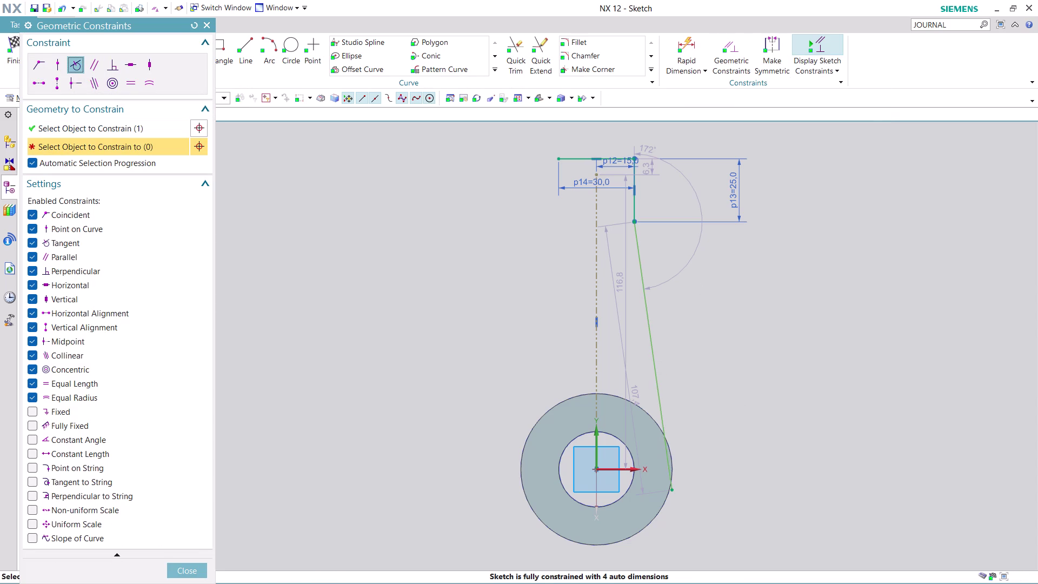
click(646, 412)
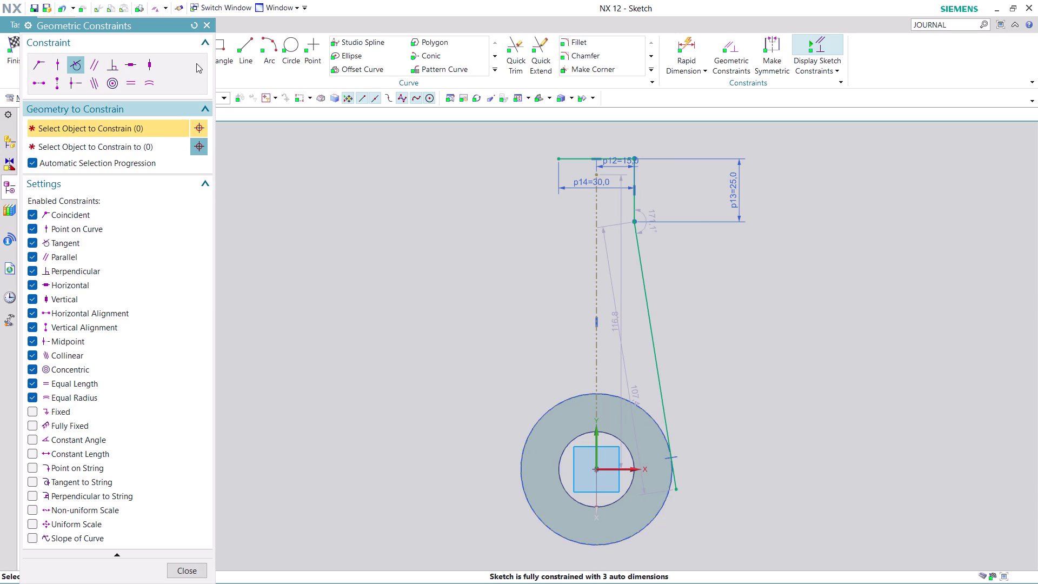
click(194, 576)
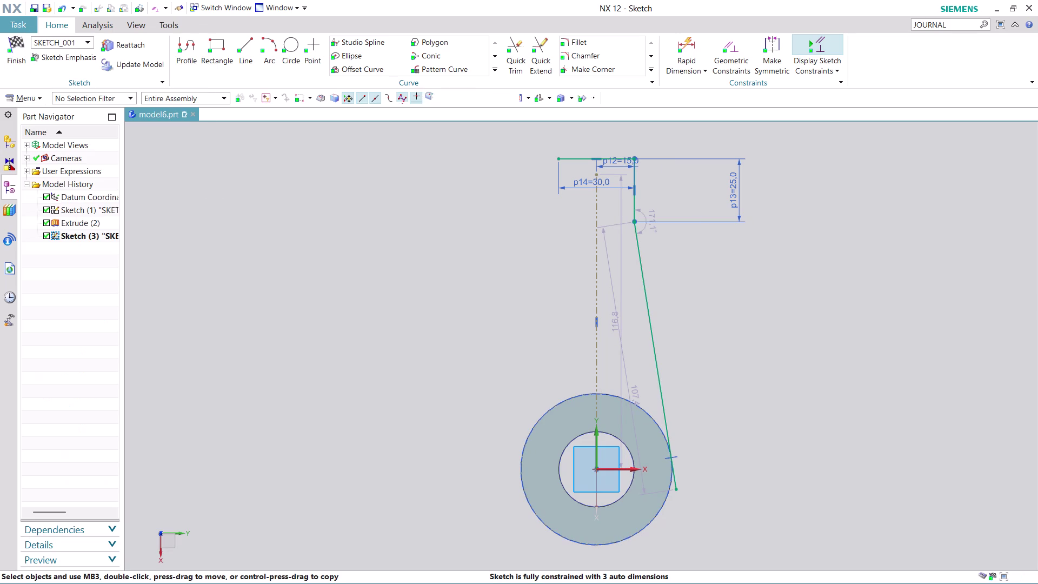
click(511, 61)
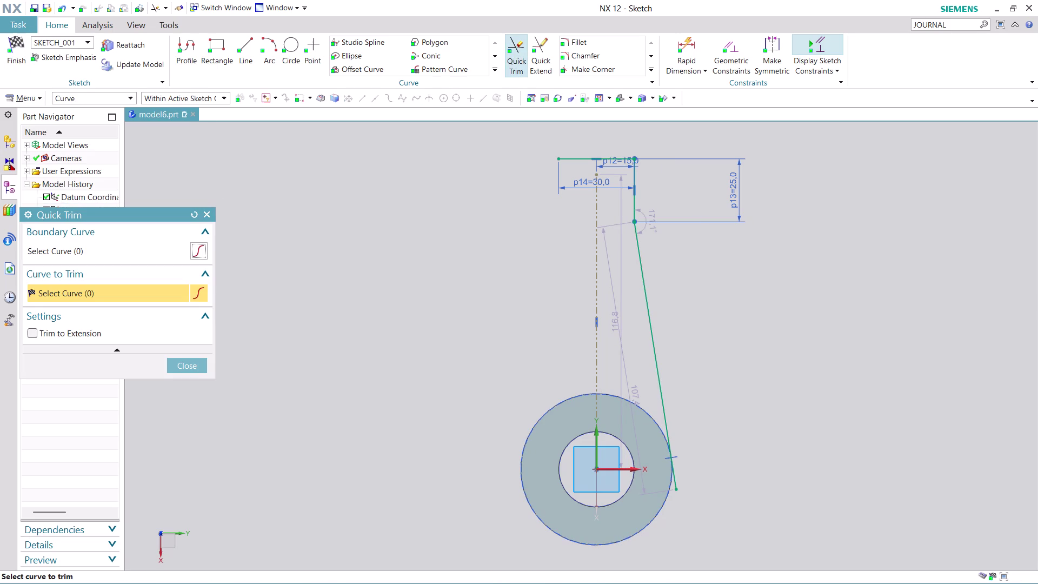
Trim the slanted line's end below the circle, then undo that trim.
scroll(up, 3)
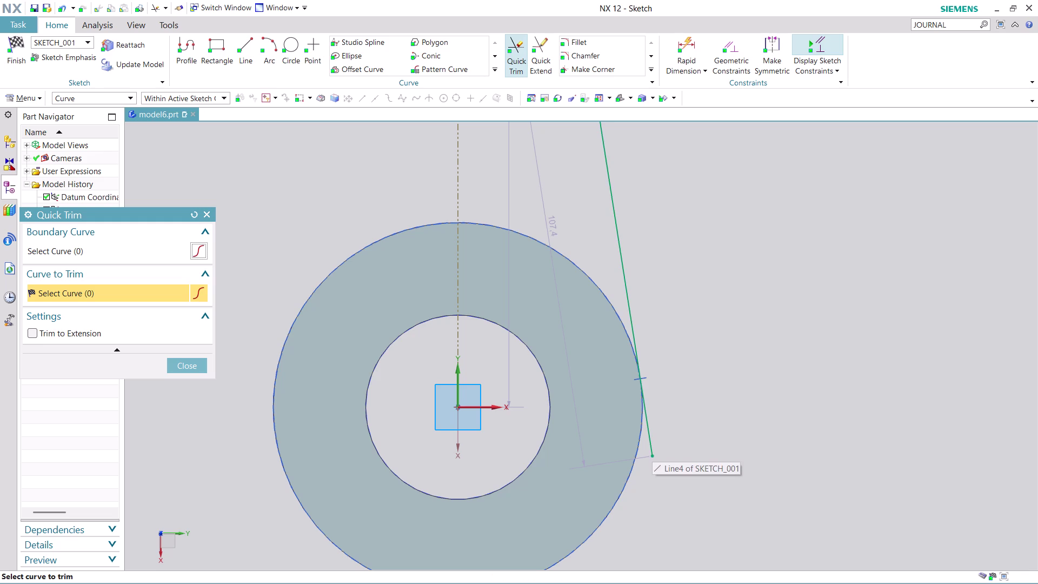
scroll(up, 3)
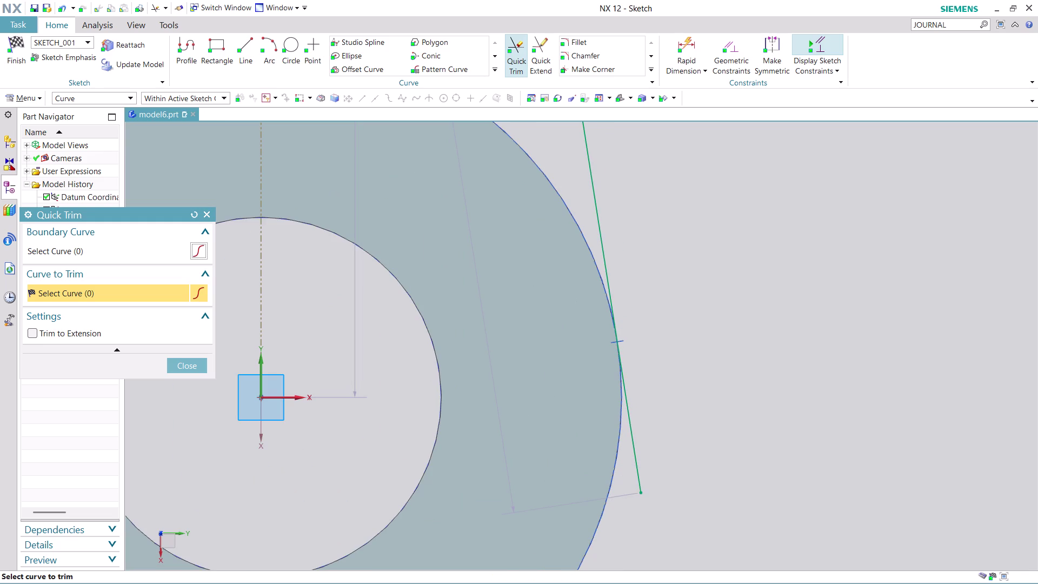
click(634, 424)
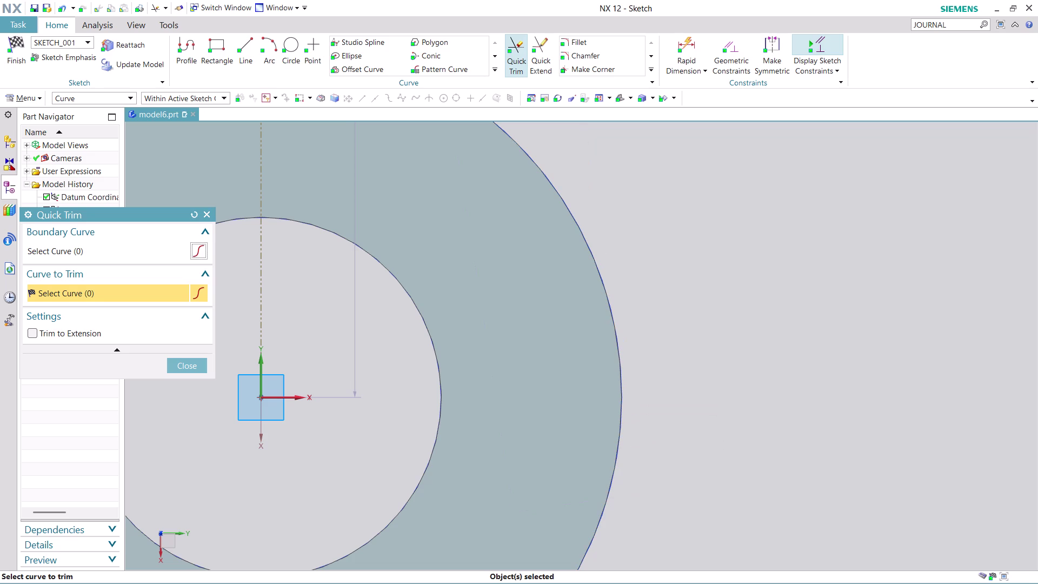
key(ctrl+z)
Exit trimming and expand the Curve gallery's full command list.
scroll(down, 3)
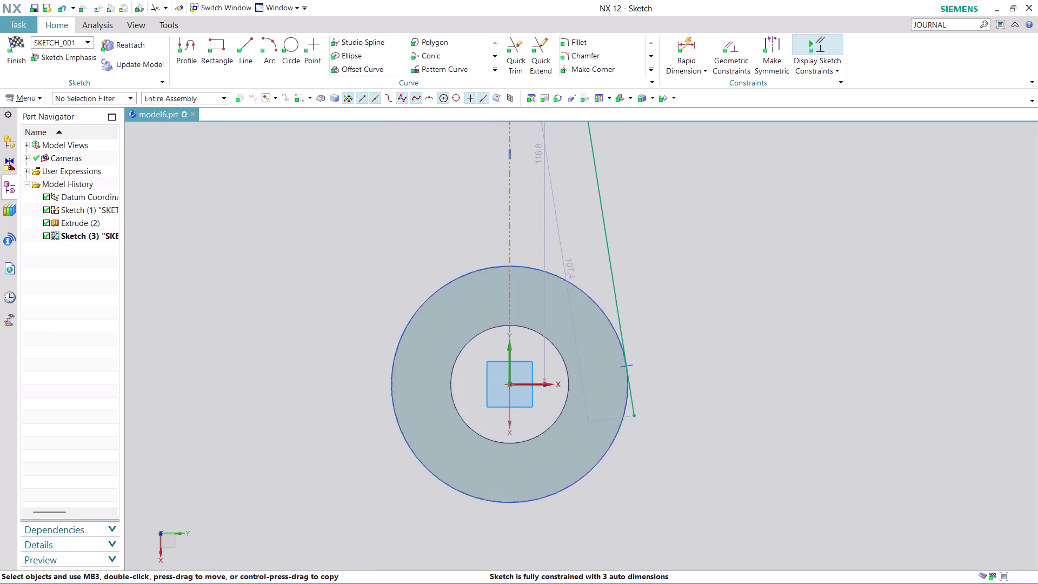
scroll(down, 3)
scroll(up, 3)
scroll(up, 3)
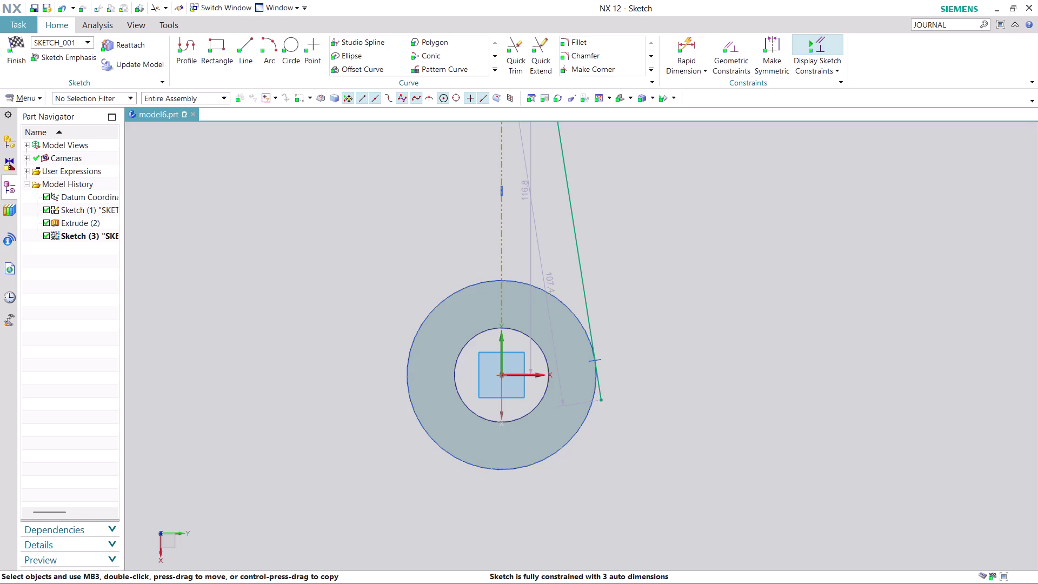
key(Escape)
click(960, 23)
key(Escape)
click(497, 70)
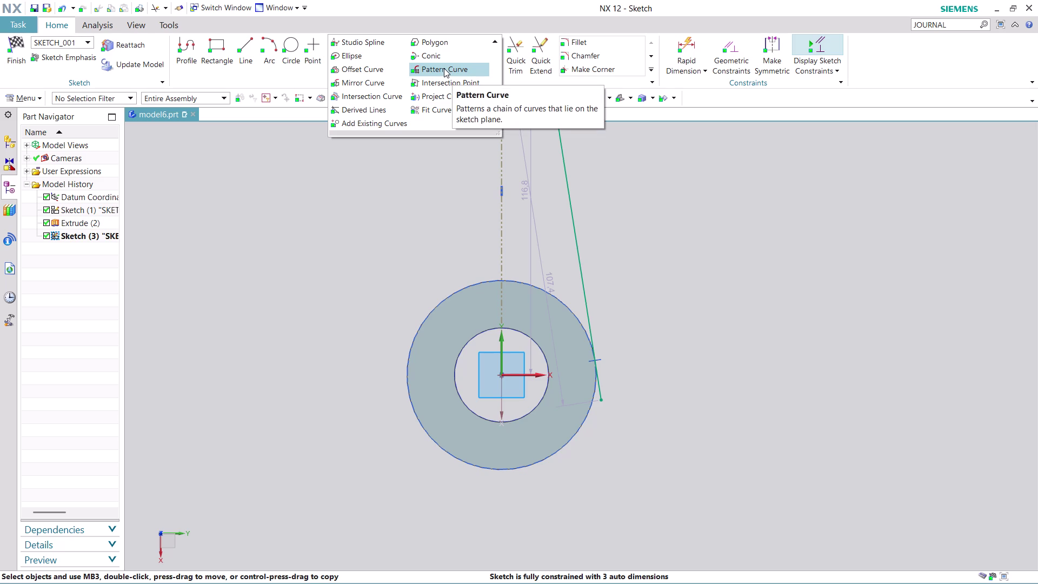
Project the tube's outer circular edge into the sketch.
click(464, 97)
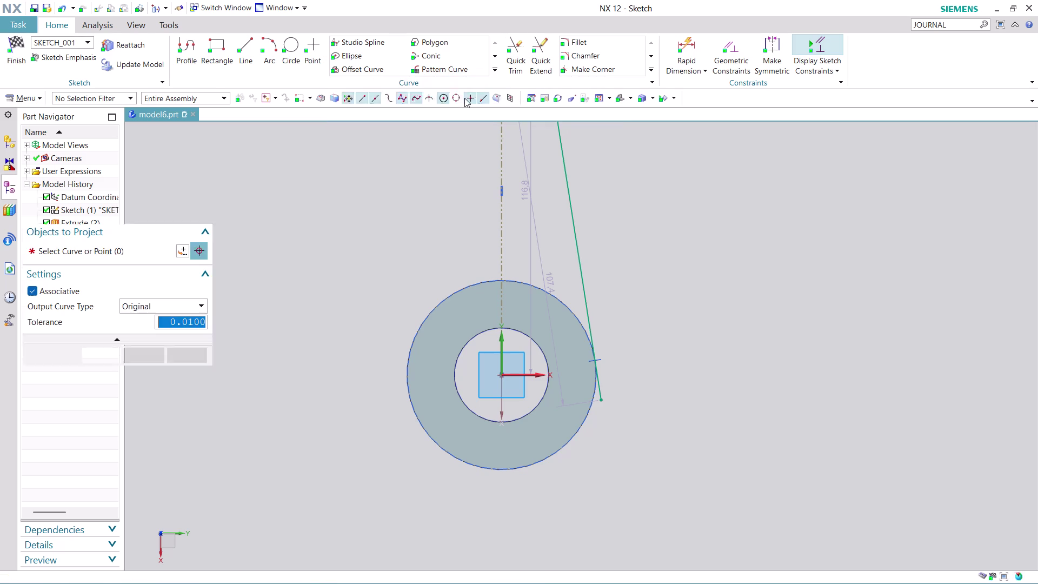
click(472, 286)
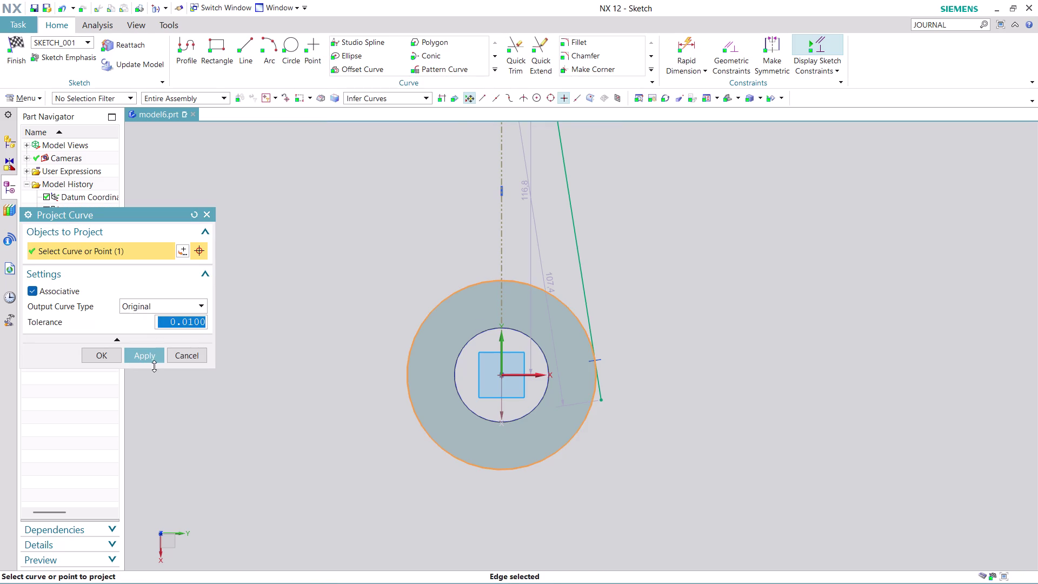
click(152, 360)
click(180, 353)
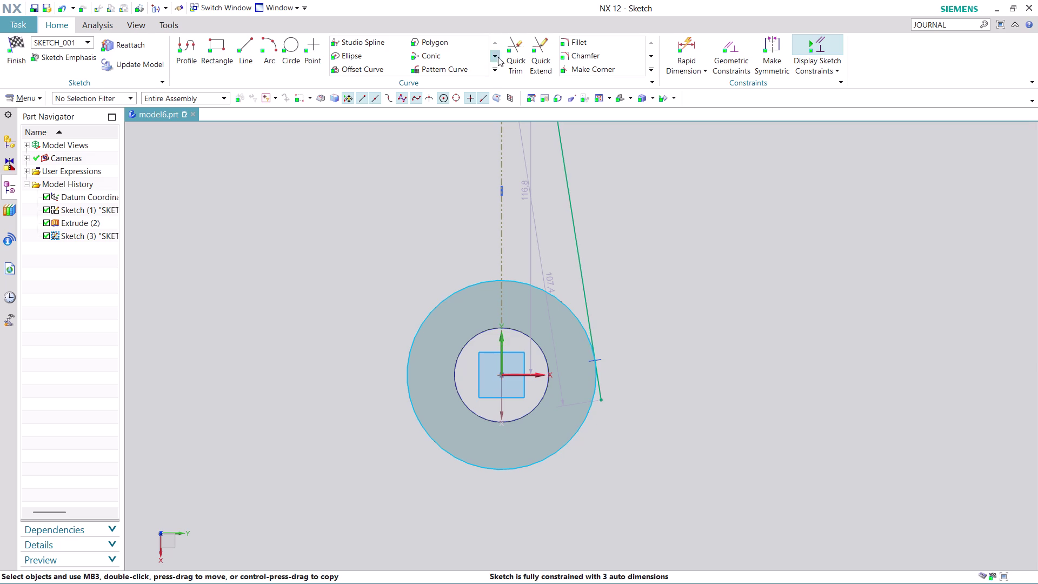
Trim the slanted line's tail so it ends at the projected circle.
click(513, 56)
click(604, 396)
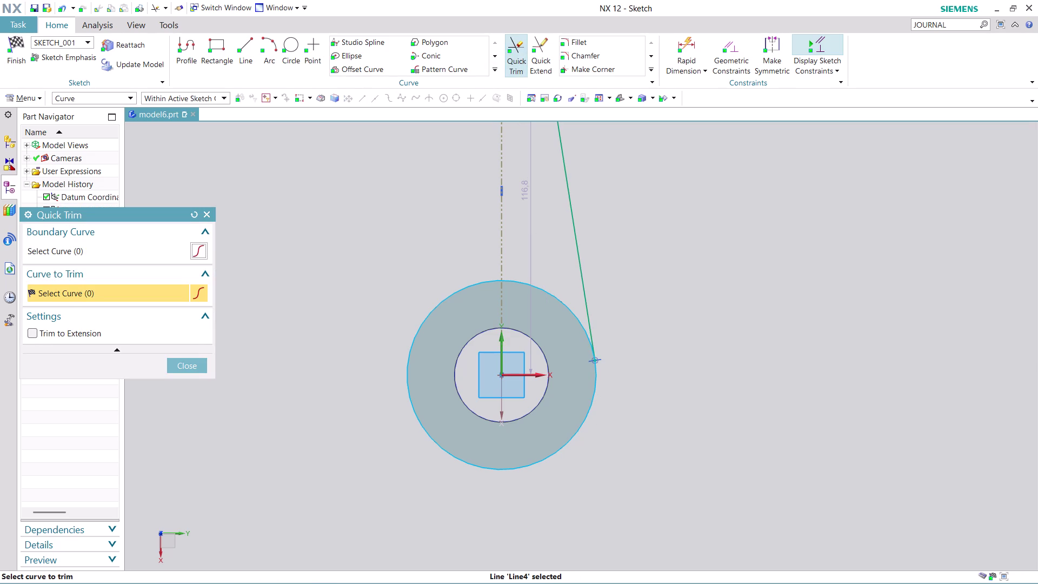
scroll(down, 3)
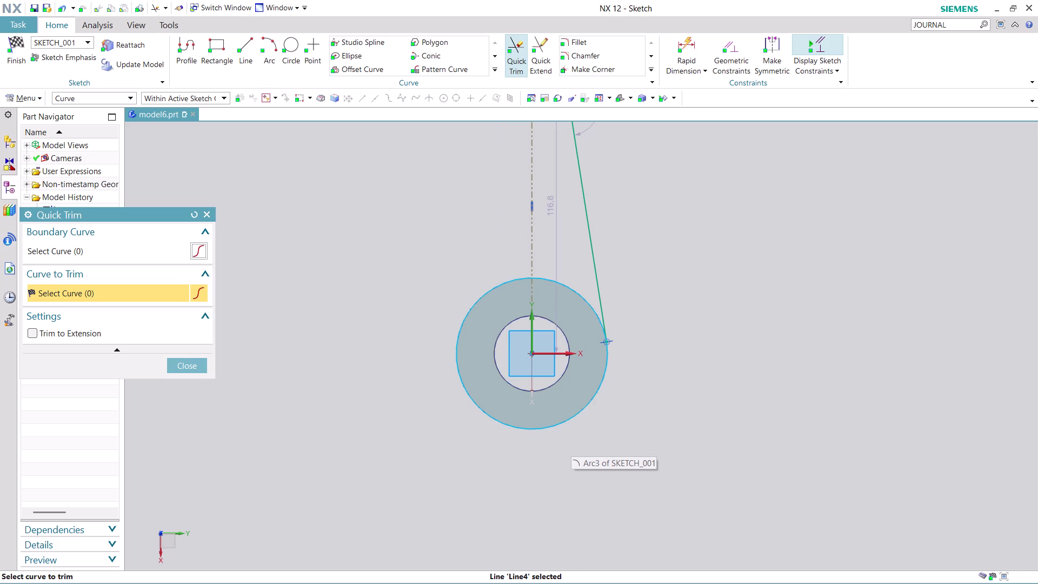
middle_drag(682, 229, 655, 334)
middle_click(642, 360)
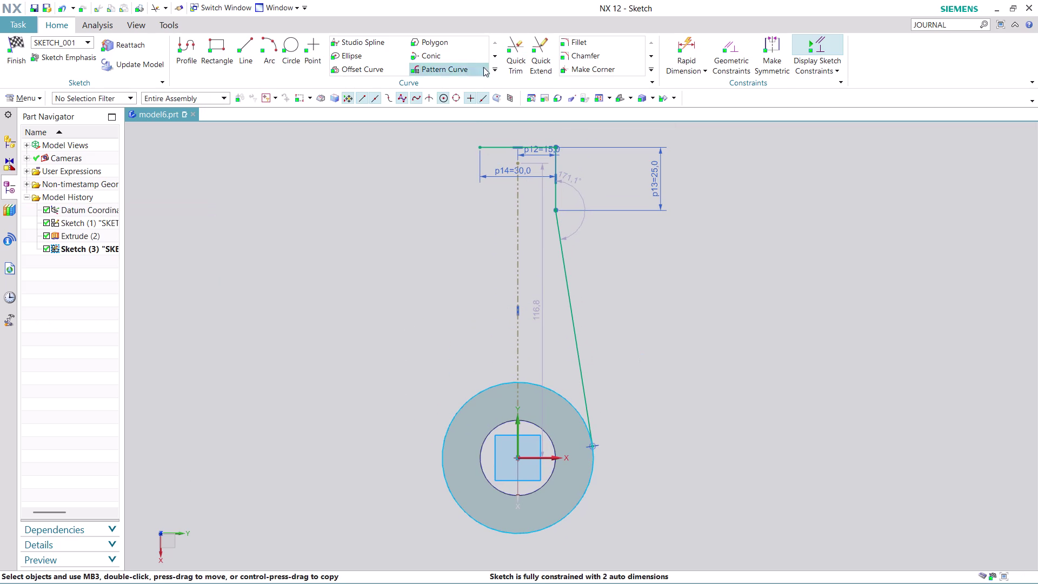
click(496, 70)
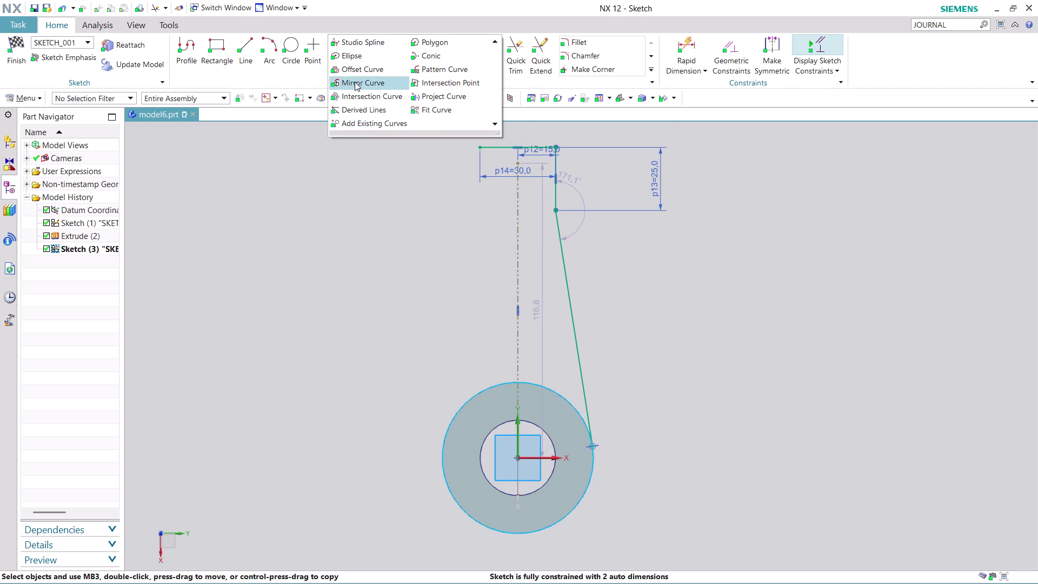
Mirror the short vertical edge and slanted line about the vertical centreline.
click(371, 78)
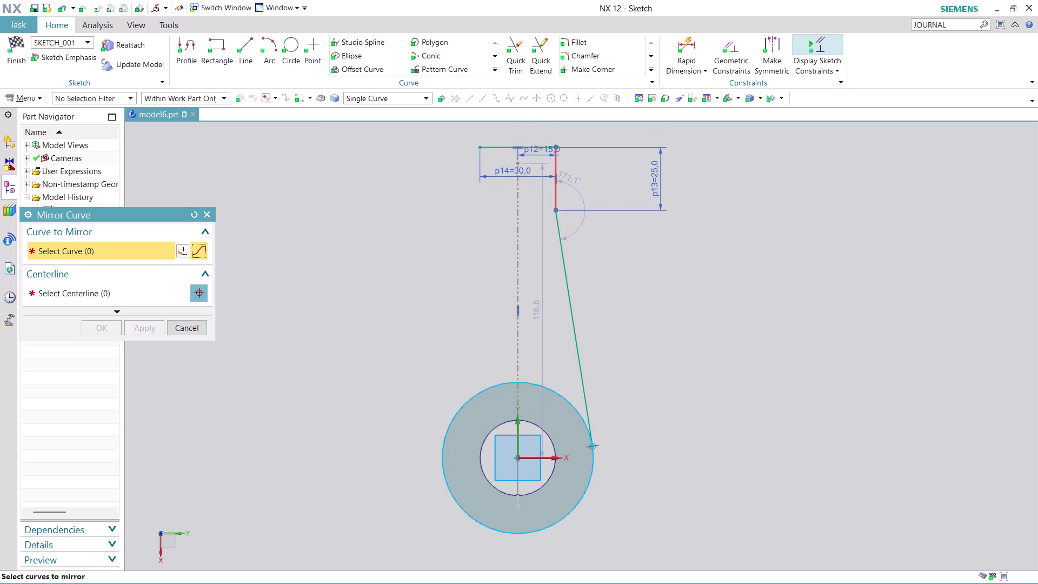
click(554, 187)
click(560, 247)
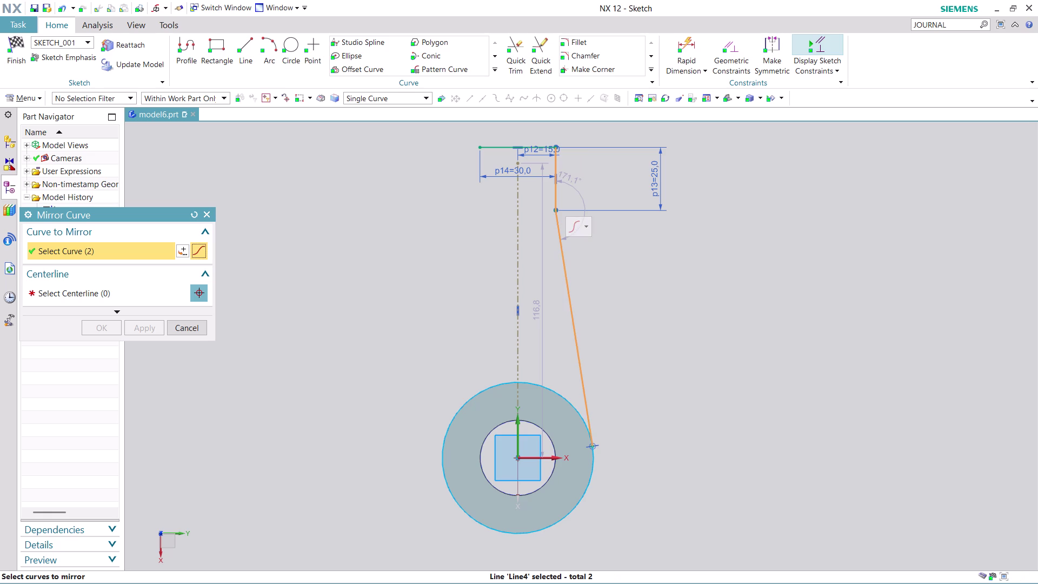
click(144, 286)
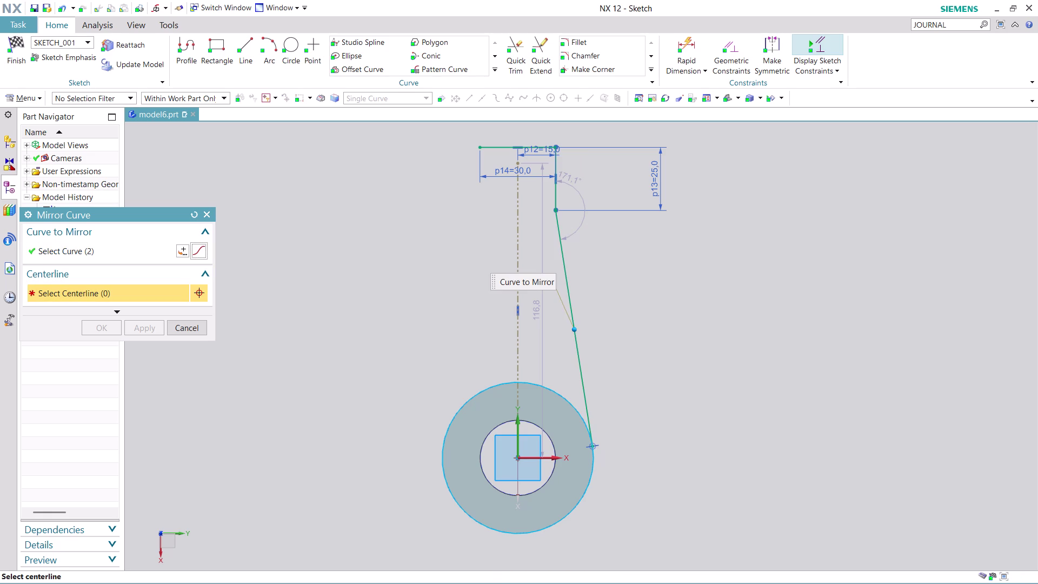
click(519, 335)
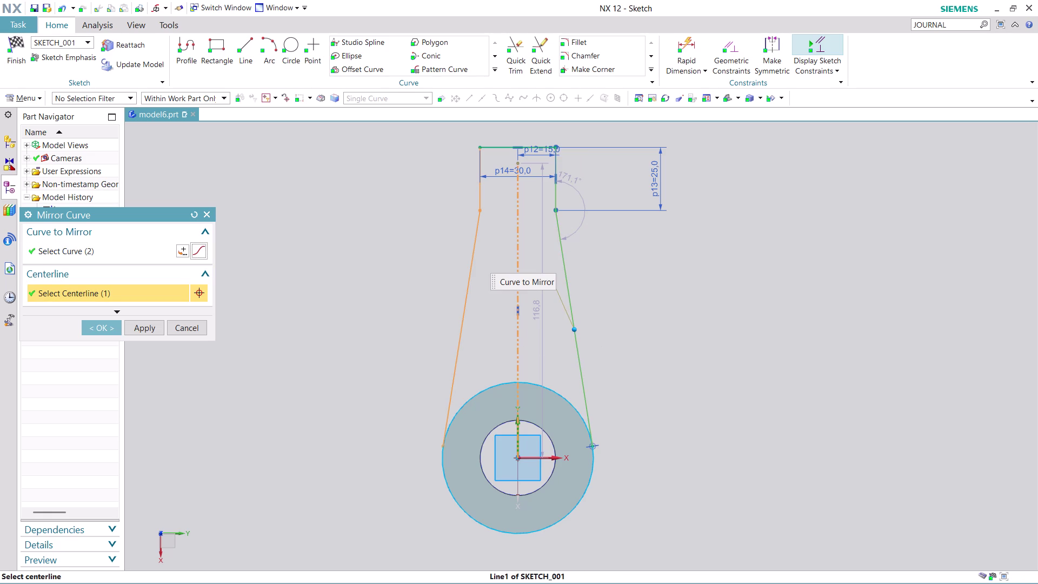
click(113, 327)
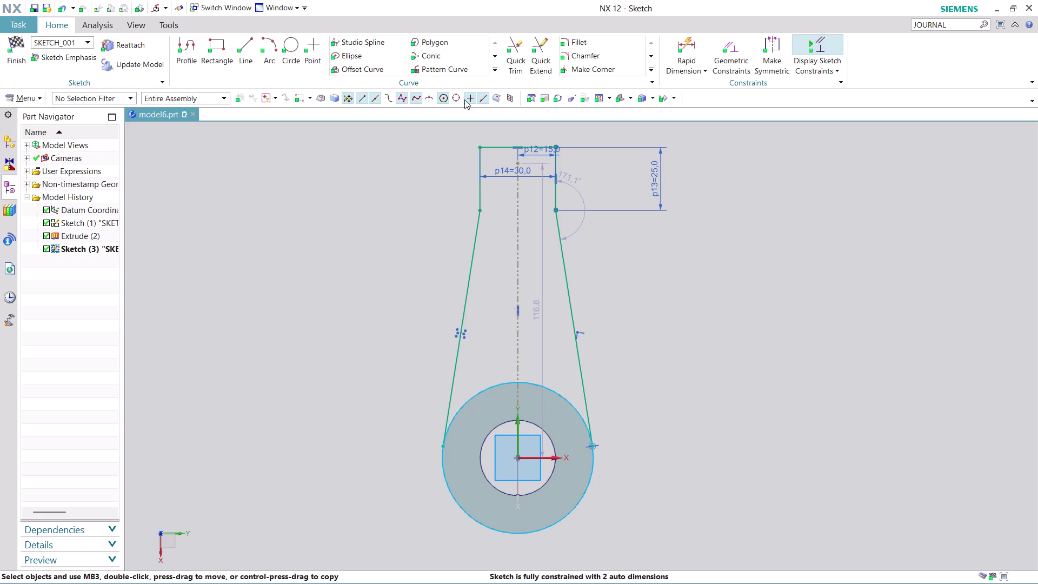
click(513, 58)
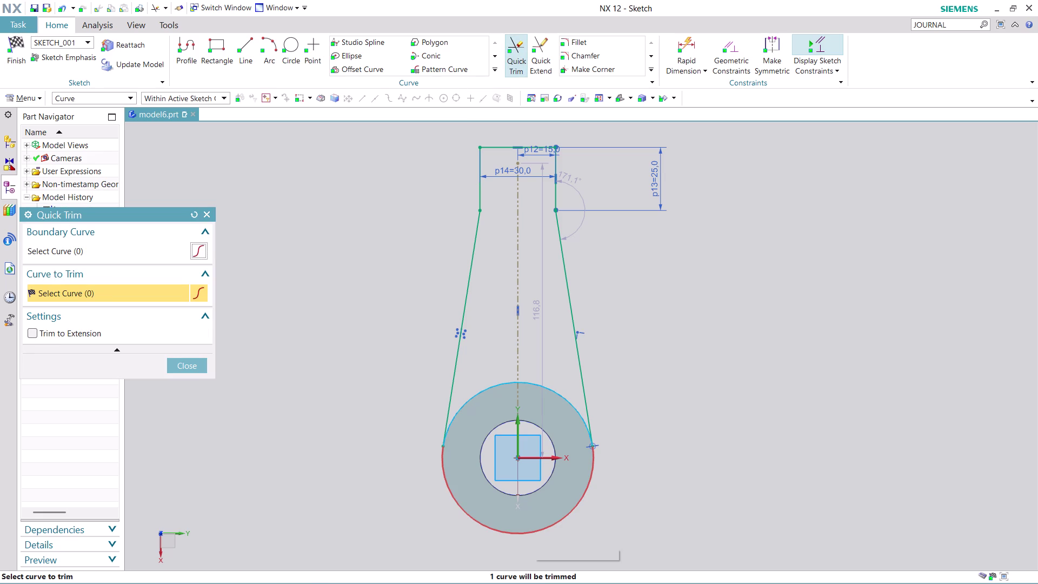
Trim off the projected circle's lower arc and orbit to see the outline on the tube.
click(533, 533)
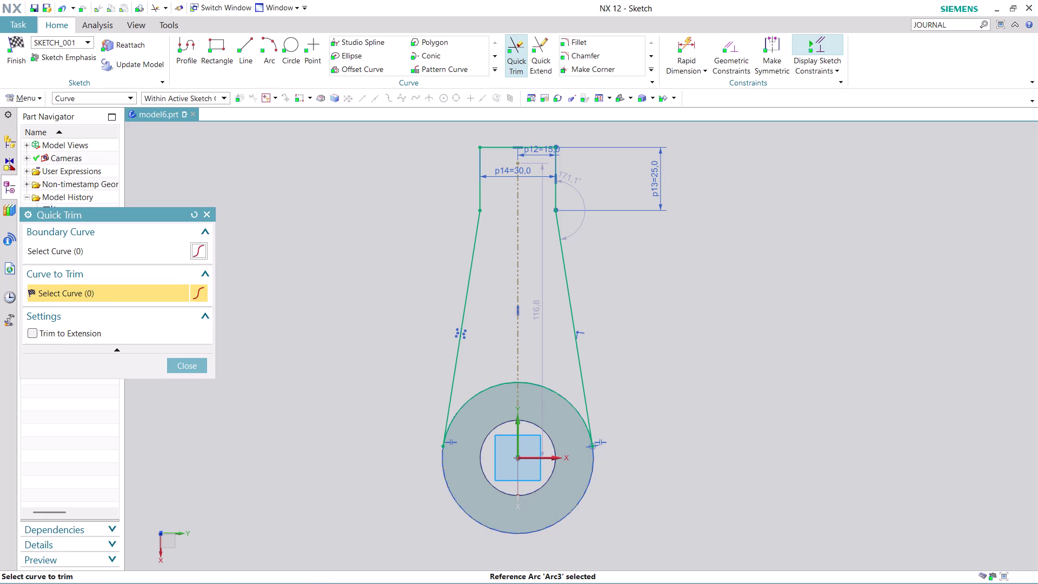
click(199, 366)
middle_drag(360, 382, 369, 382)
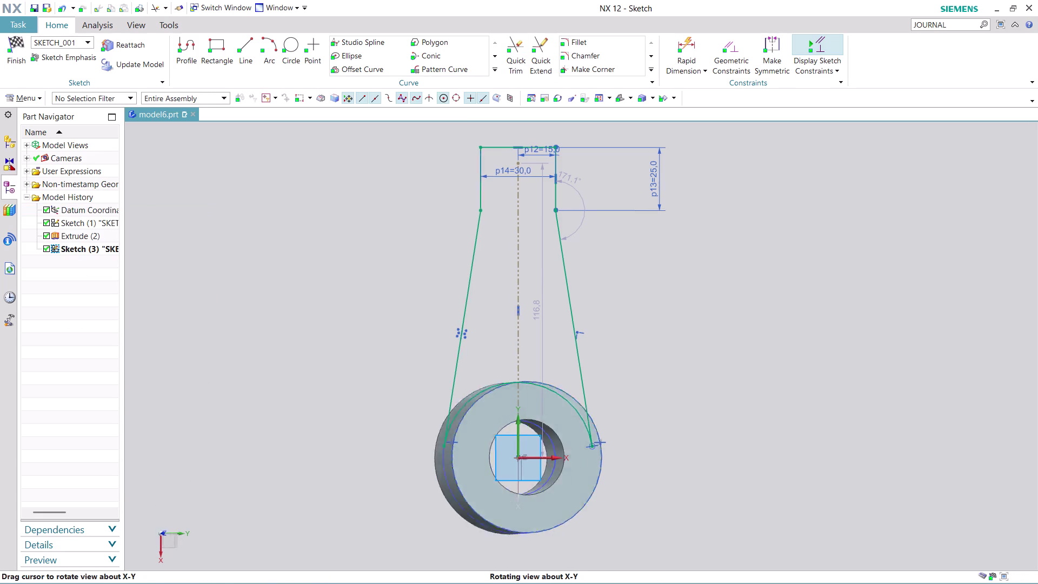
middle_drag(369, 381, 390, 378)
middle_click(391, 377)
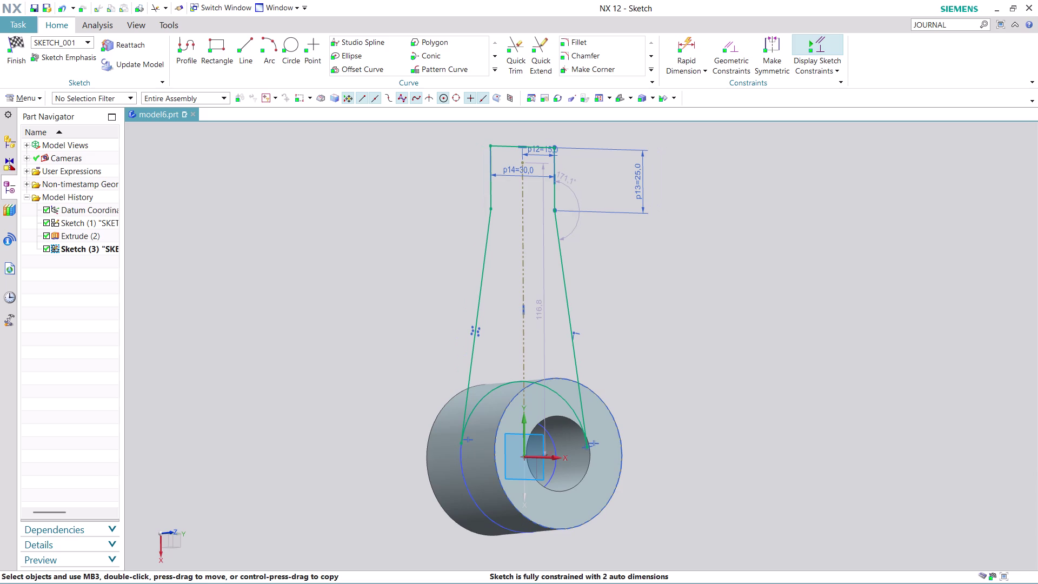